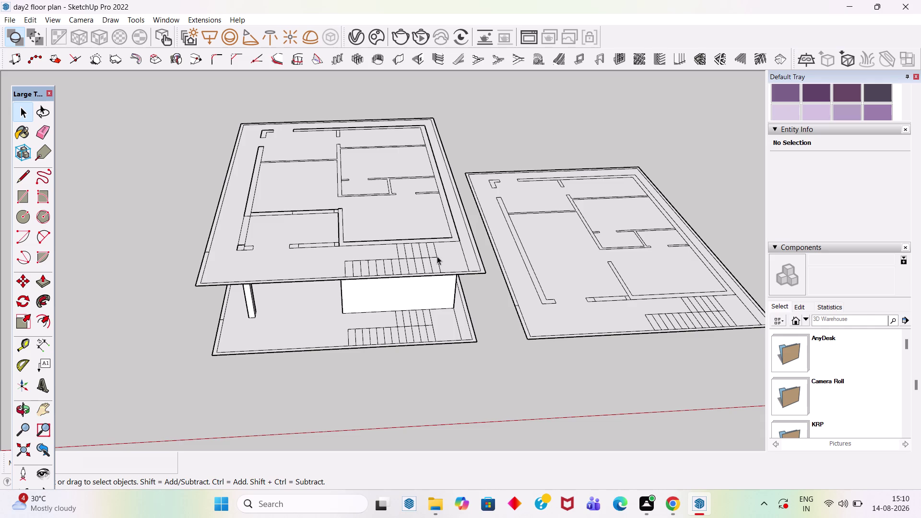
Select the upper slab's top face and bring its front left edge into view.
scroll(up, 3)
key(p)
scroll(up, 3)
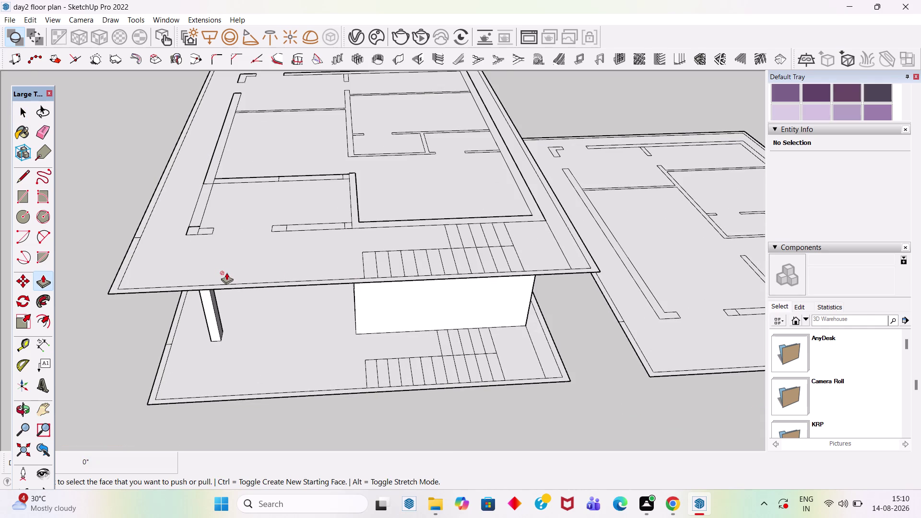
key(space)
double_click(228, 271)
click(240, 277)
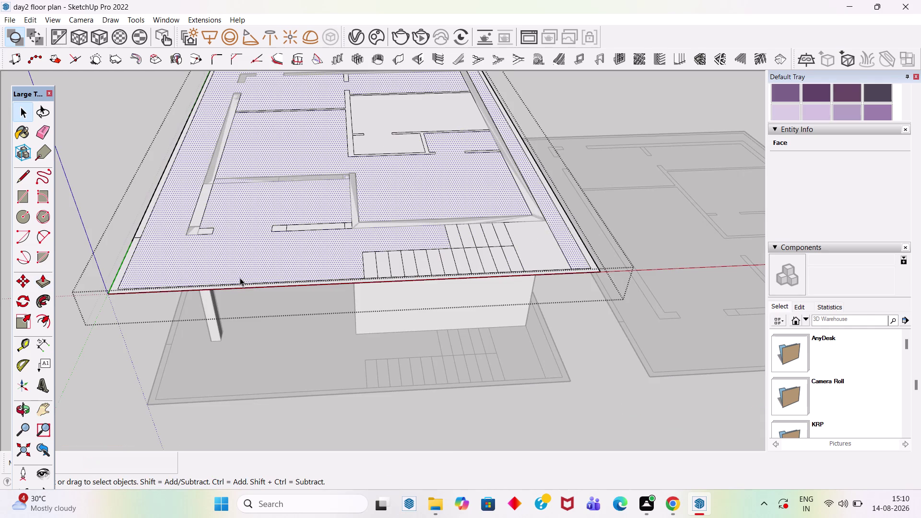
scroll(up, 3)
scroll(down, 3)
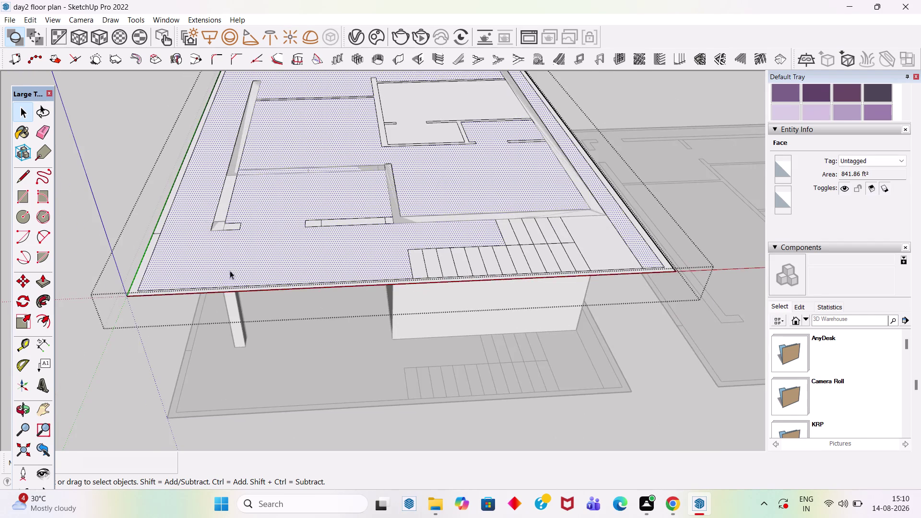
middle_drag(271, 205, 283, 298)
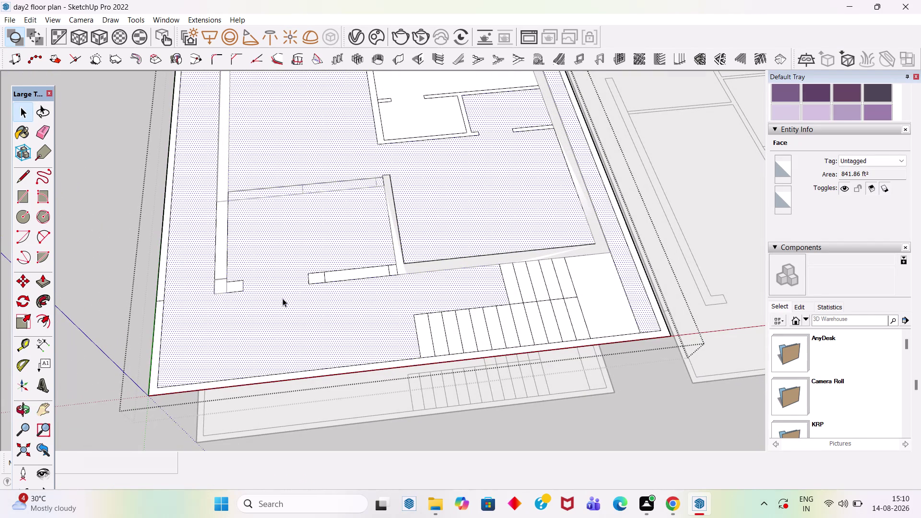
Erase the stray line and the inner border lines along the slab's left and right edges.
key(e)
click(290, 372)
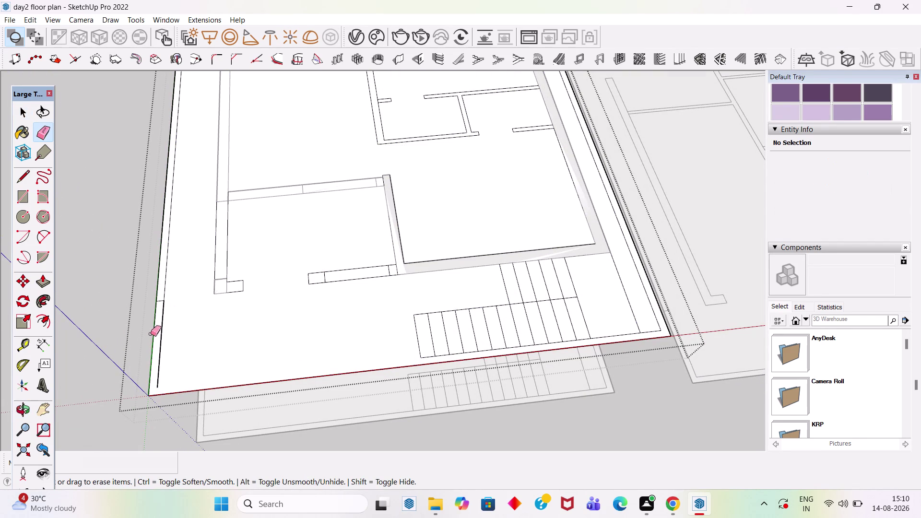
click(162, 327)
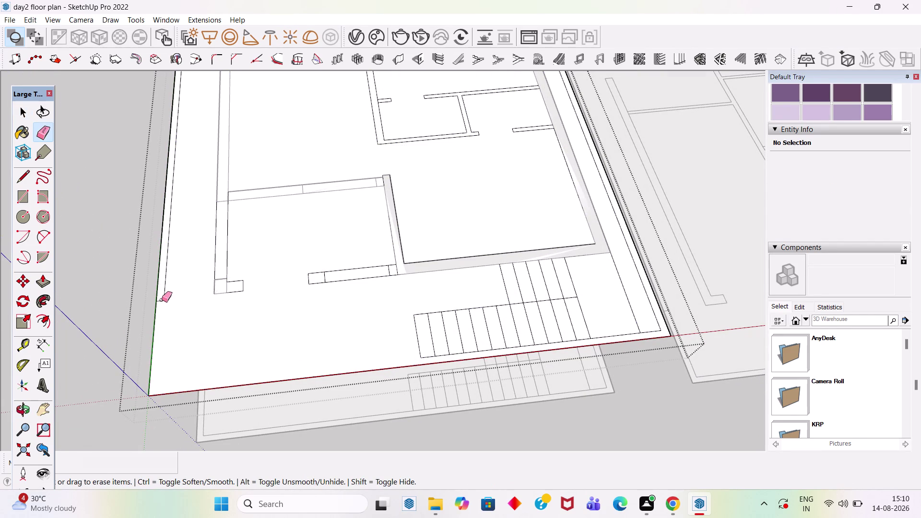
click(161, 300)
click(165, 292)
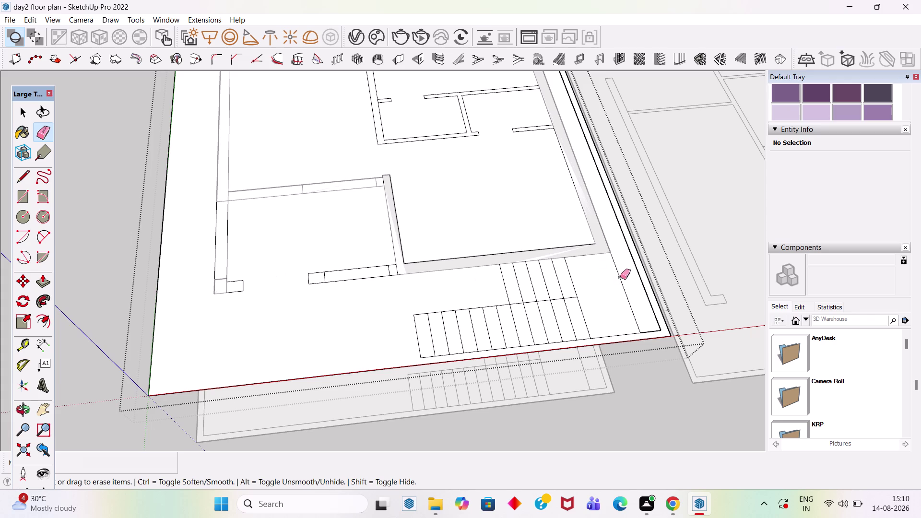
scroll(up, 3)
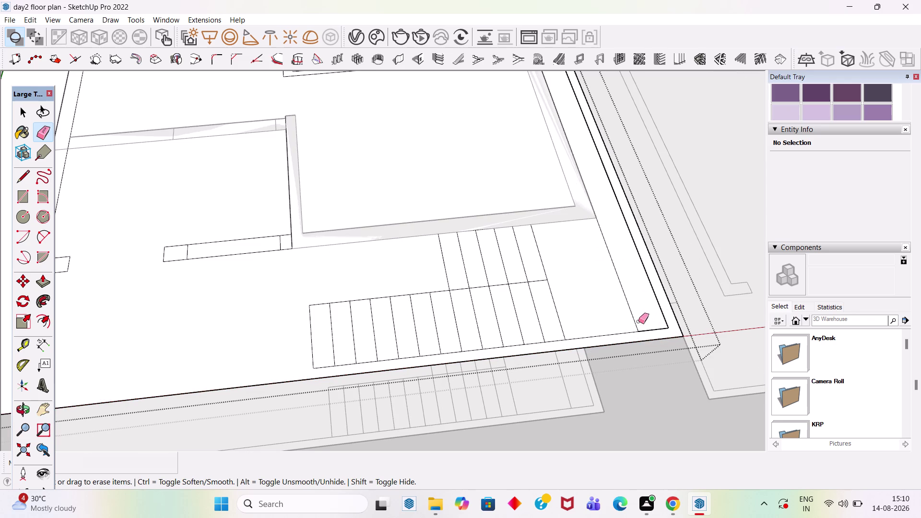
scroll(down, 3)
scroll(down, 3)
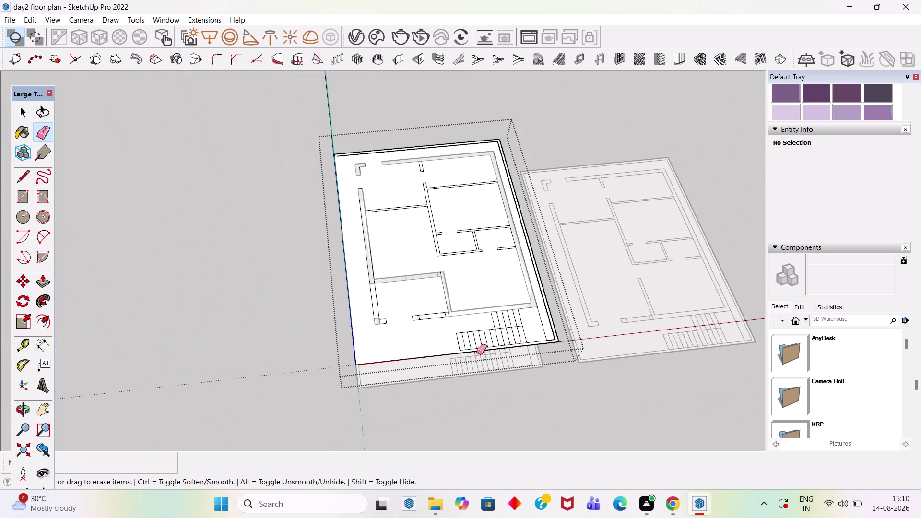
scroll(up, 3)
Erase the remaining inner edges at the front right corner and along the back edge.
click(548, 355)
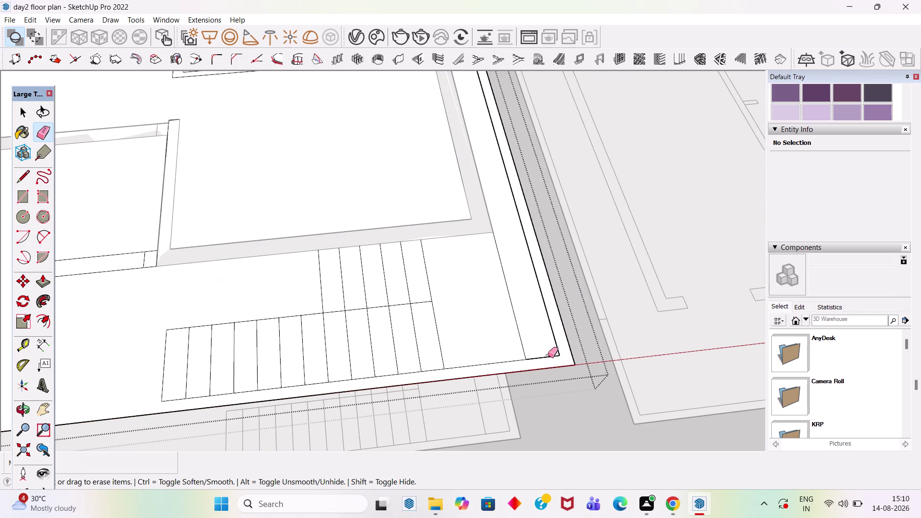
click(552, 357)
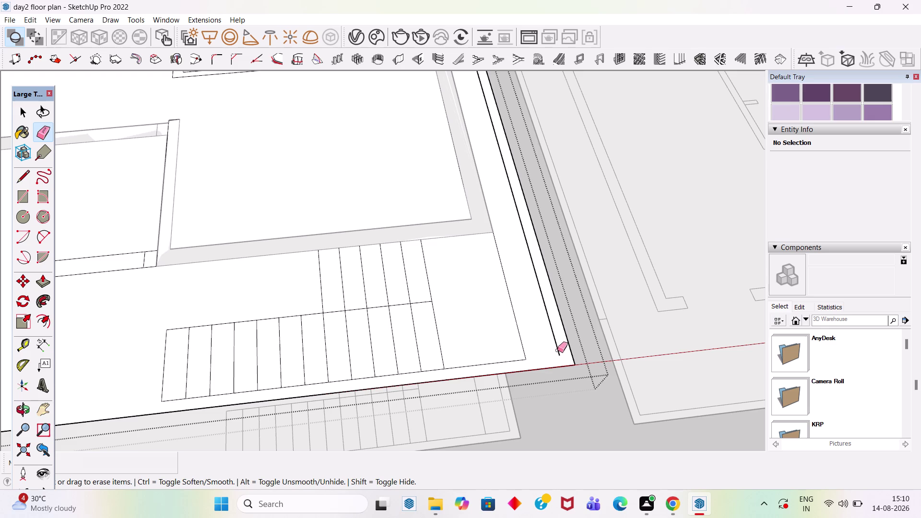
click(557, 350)
scroll(down, 3)
scroll(up, 3)
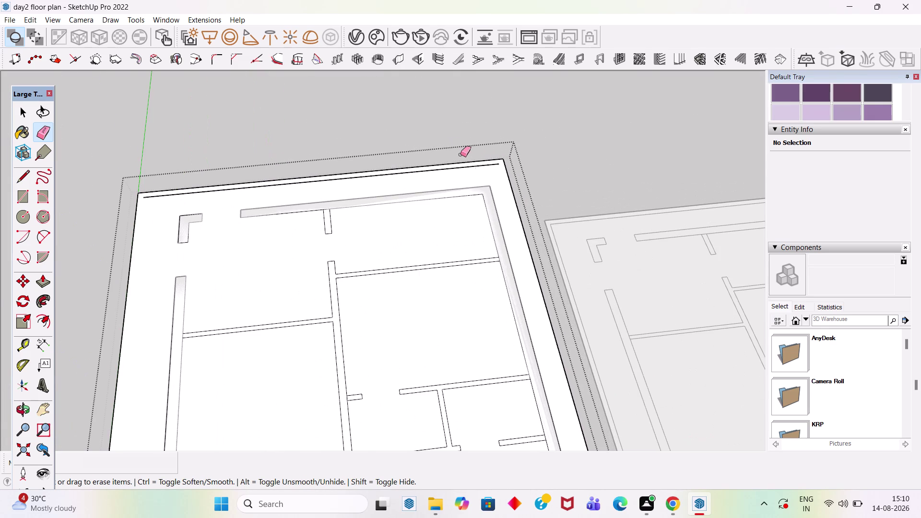
click(468, 165)
click(465, 167)
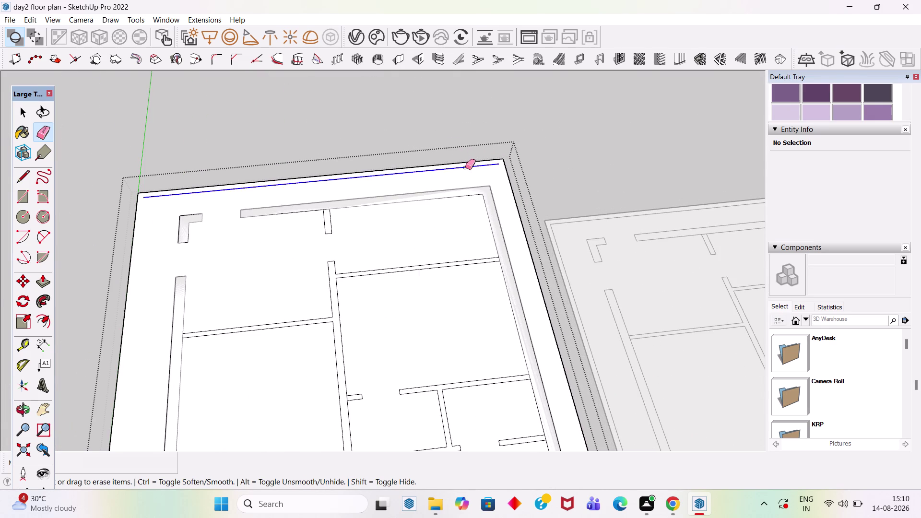
scroll(down, 3)
Select the slab's merged top face and orbit to see the whole upper slab.
key(space)
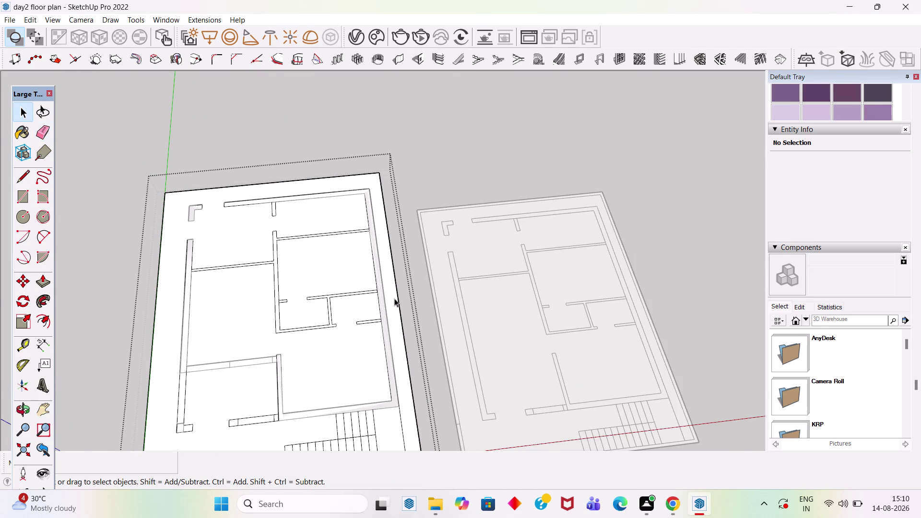
click(393, 303)
scroll(down, 3)
middle_drag(380, 312, 380, 273)
scroll(up, 3)
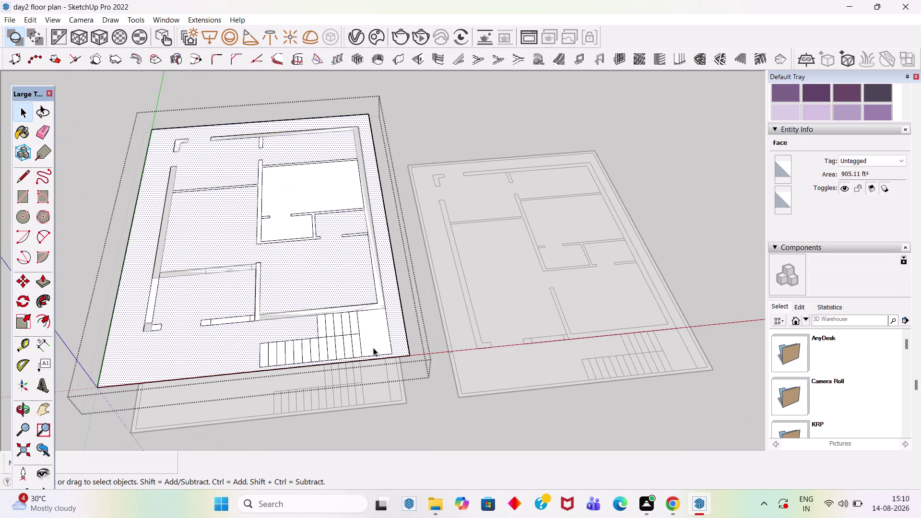
Test-raise the merged face with Push/Pull, then cancel it and clear the selection.
key(p)
click(399, 349)
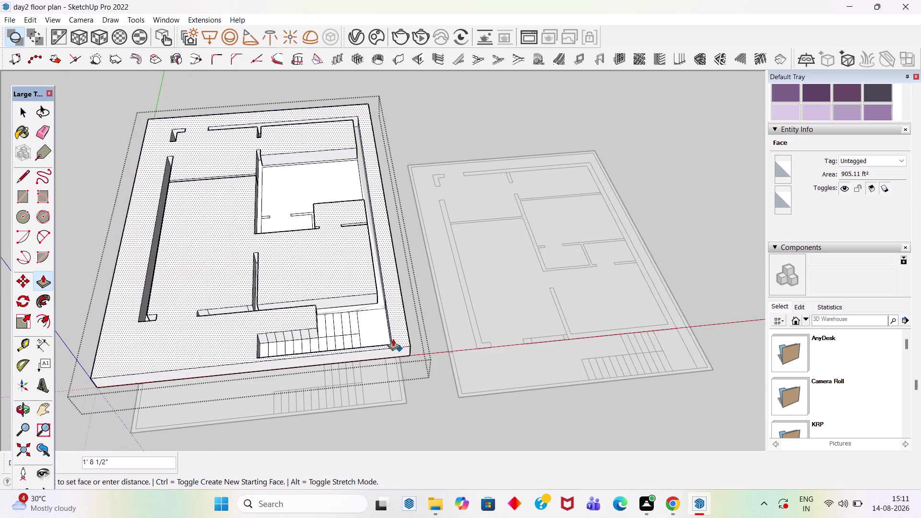
scroll(up, 3)
middle_drag(392, 335, 386, 256)
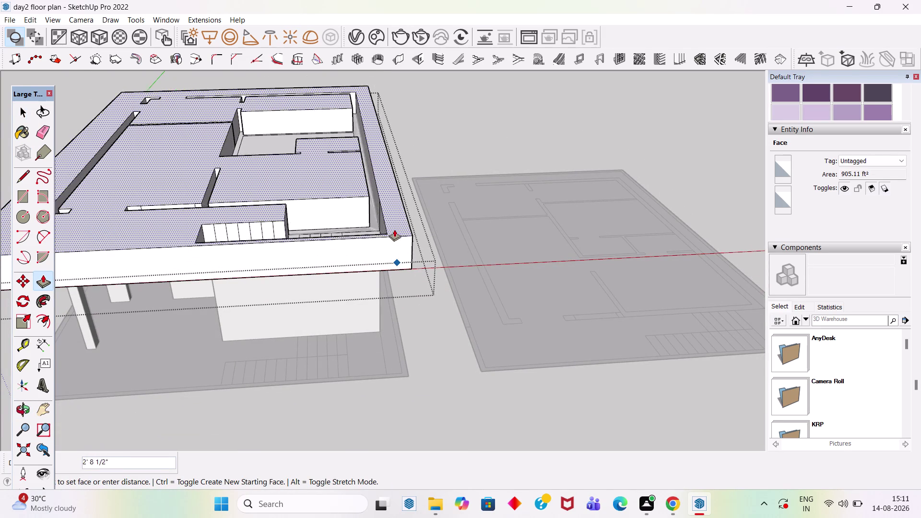
scroll(down, 3)
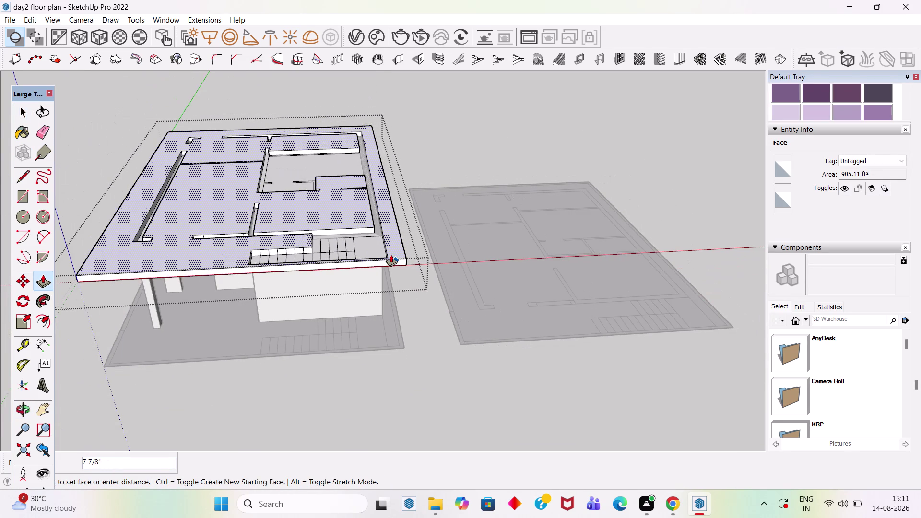
scroll(down, 3)
key(Escape)
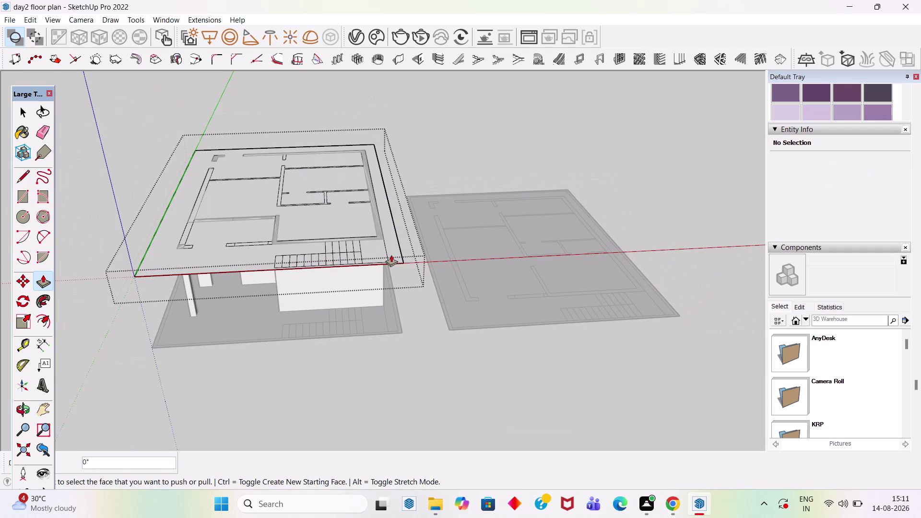
key(space)
scroll(down, 3)
click(445, 181)
scroll(up, 3)
scroll(up, 3)
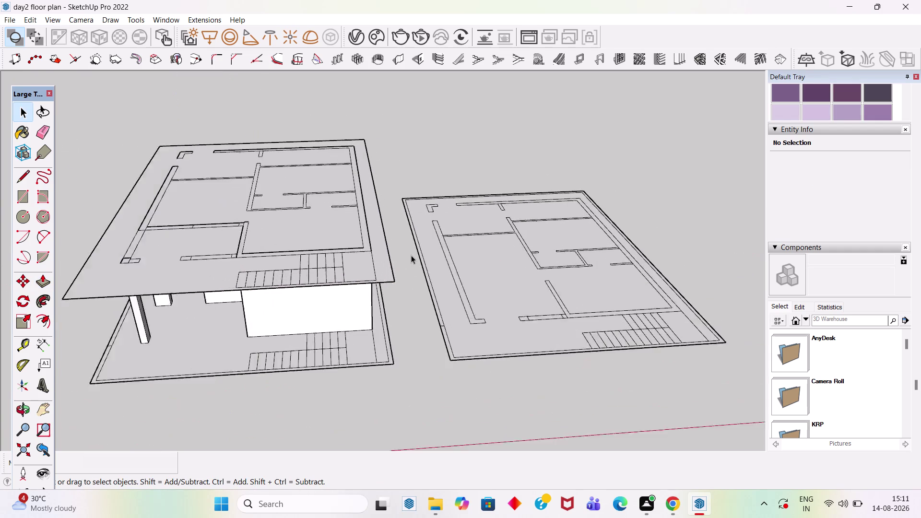
Move the upper floor-plan group off the ground-floor walls to hover over the side plan copy.
scroll(up, 3)
scroll(up, 3)
scroll(down, 3)
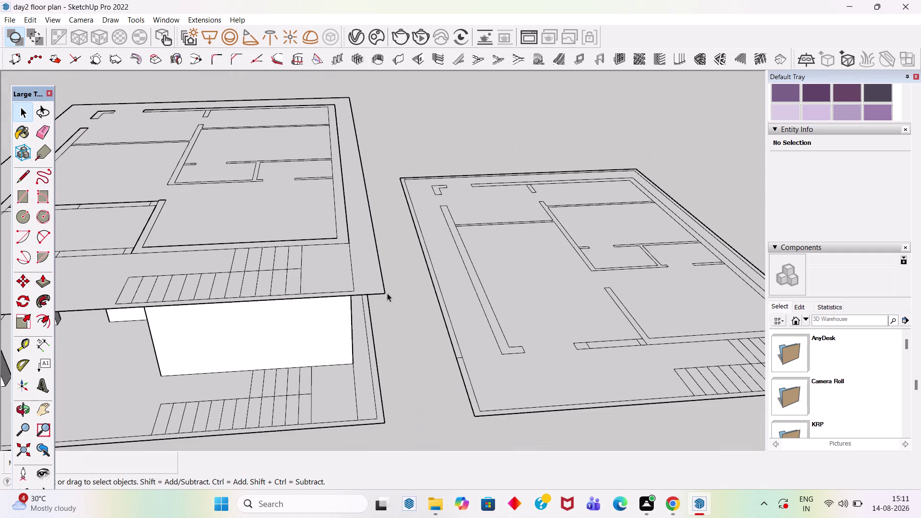
scroll(down, 3)
click(368, 284)
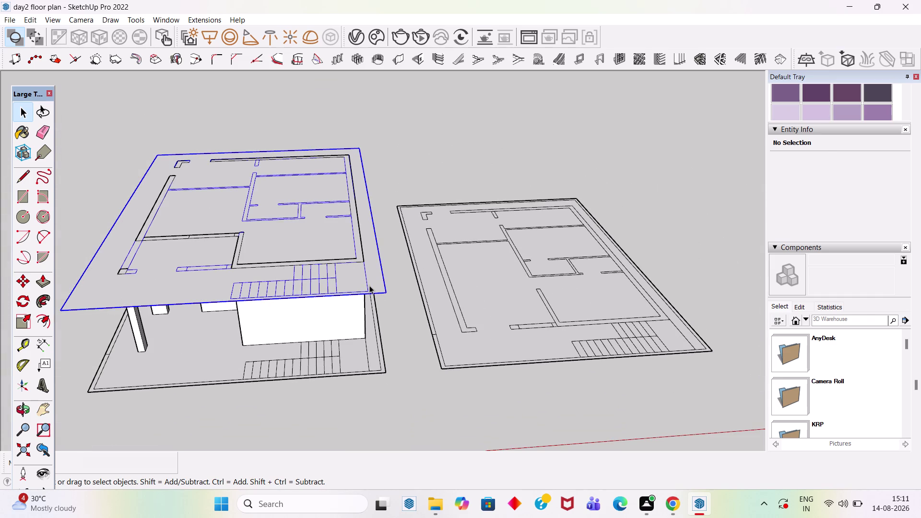
scroll(down, 3)
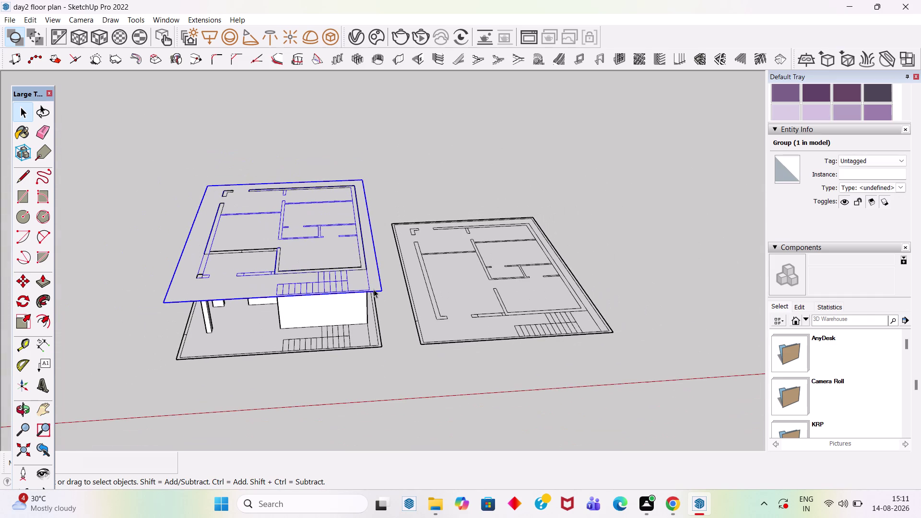
key(m)
click(381, 290)
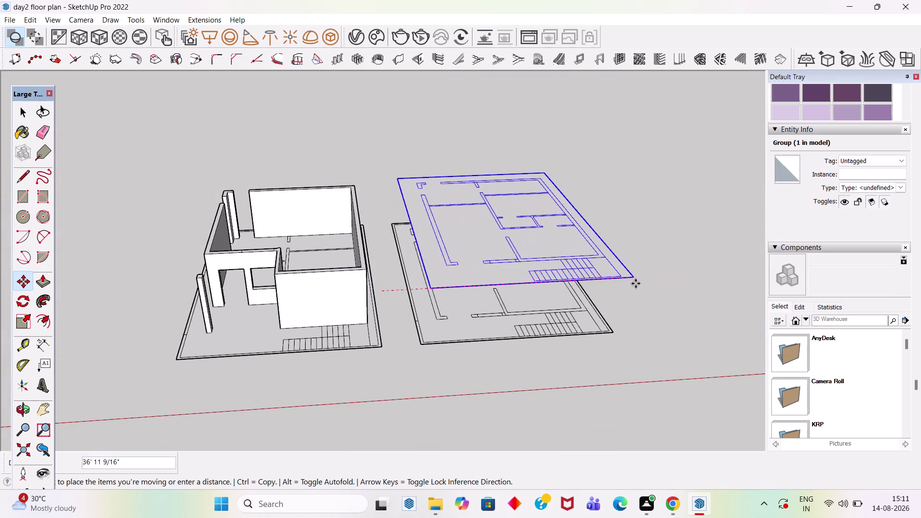
click(646, 282)
key(space)
Draw a rectangle spanning the ground-floor base corners, redoing a misplaced first attempt.
key(r)
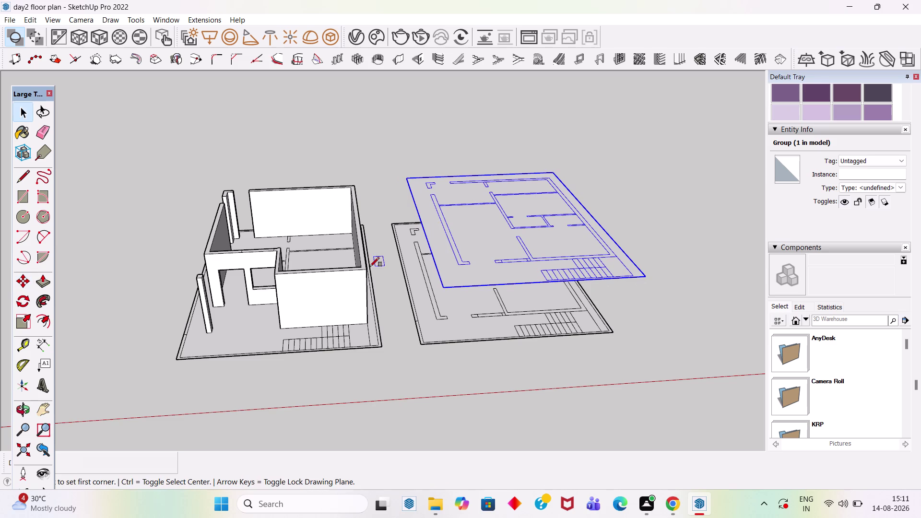
scroll(up, 3)
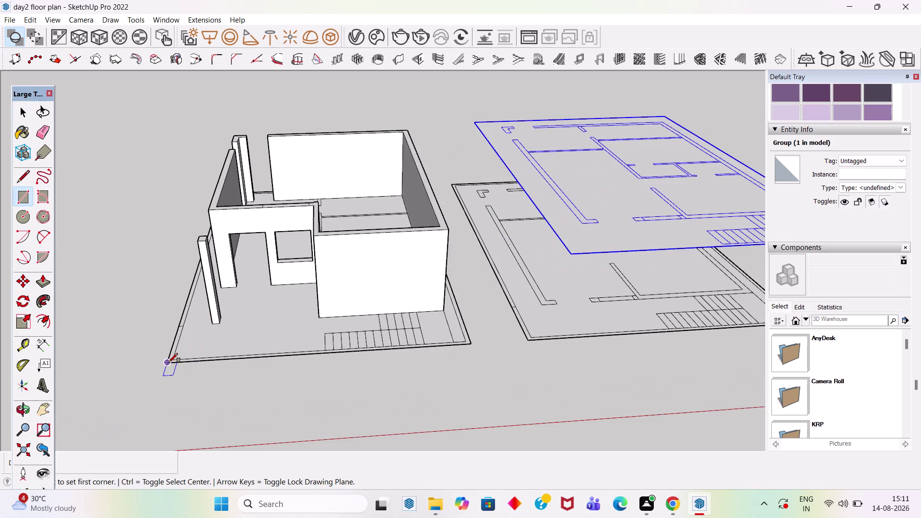
click(169, 363)
middle_drag(430, 159, 280, 237)
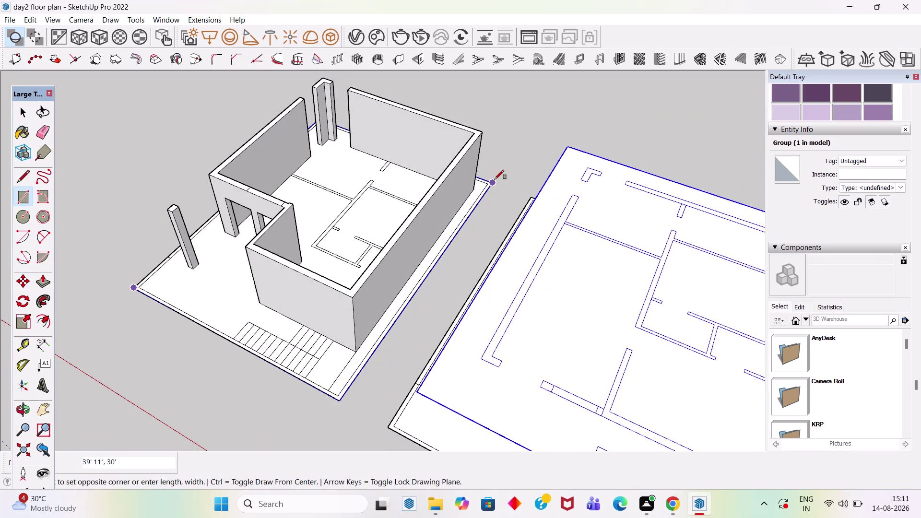
click(495, 180)
scroll(up, 3)
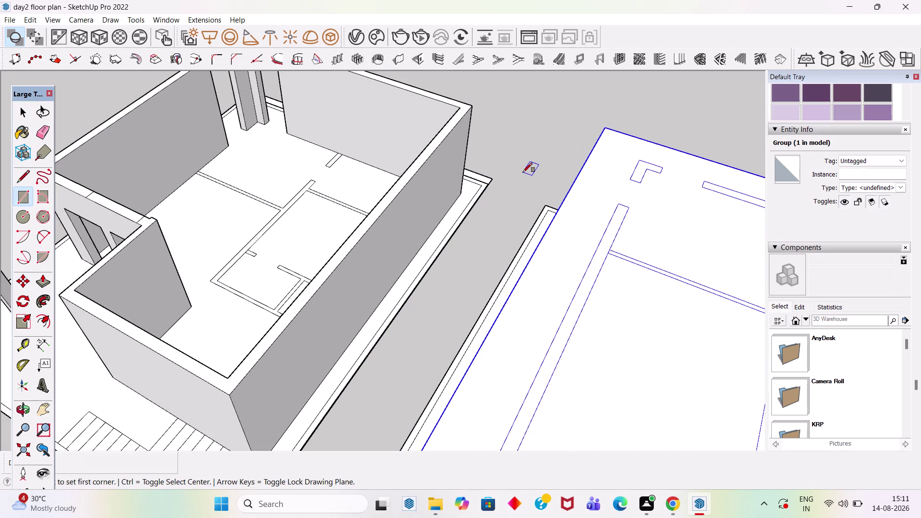
key(ctrl+z)
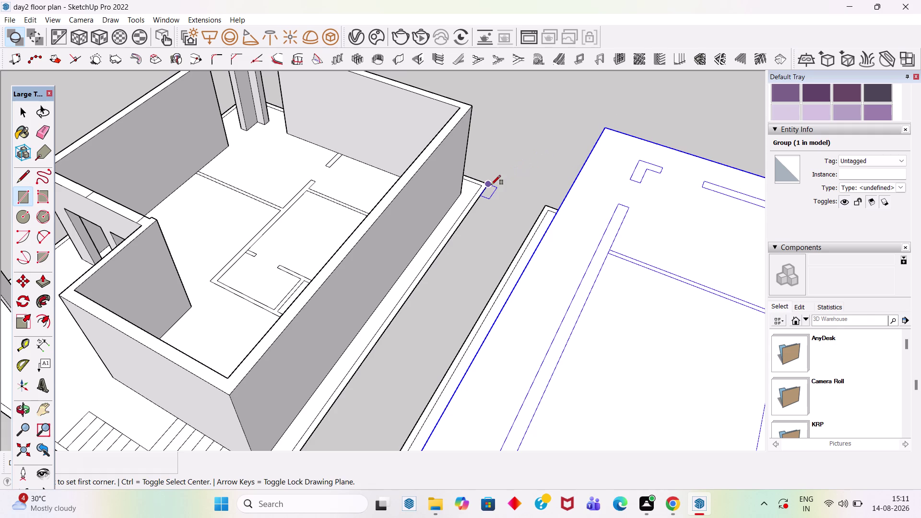
click(491, 184)
scroll(down, 3)
scroll(up, 3)
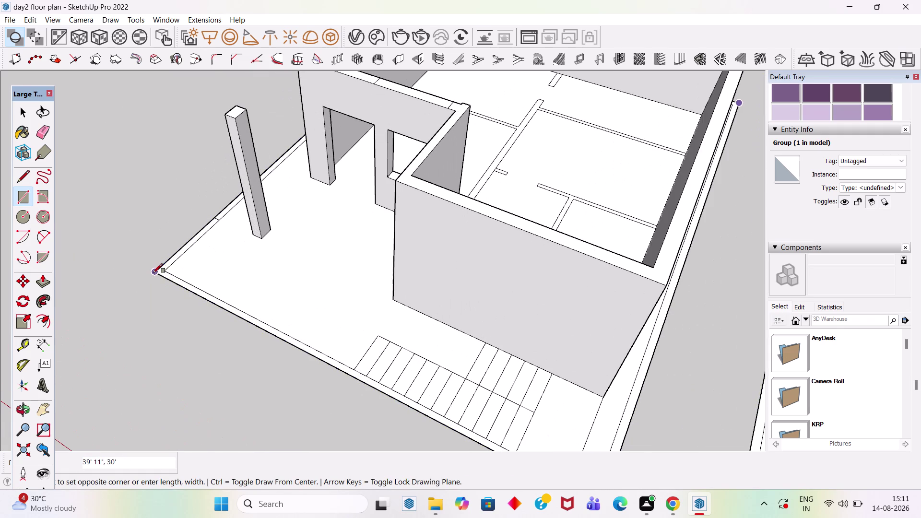
click(155, 271)
key(space)
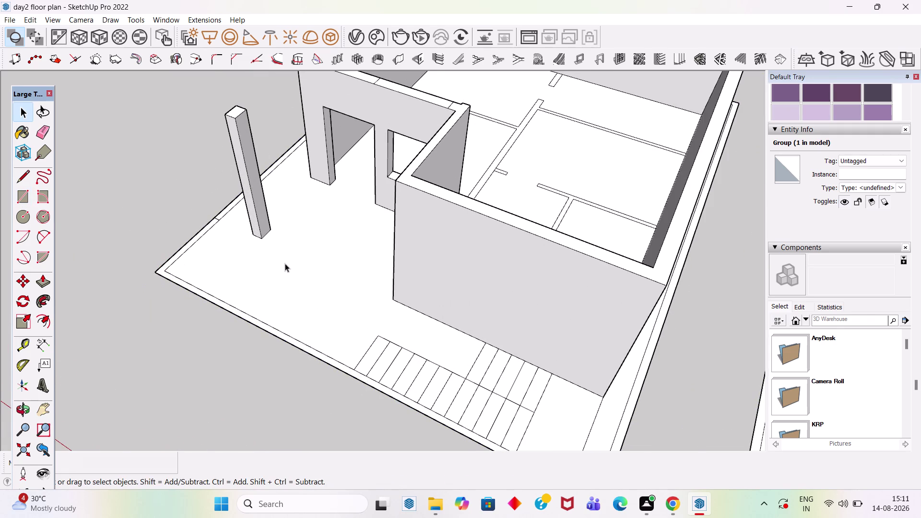
Push/Pull the new rectangle up 6" to form the base slab.
scroll(down, 3)
key(p)
click(296, 297)
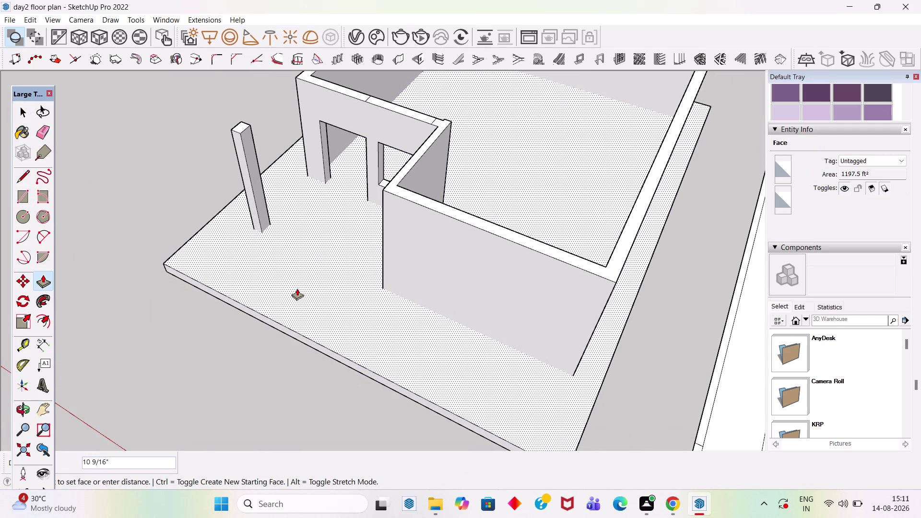
text(6")
key(Return)
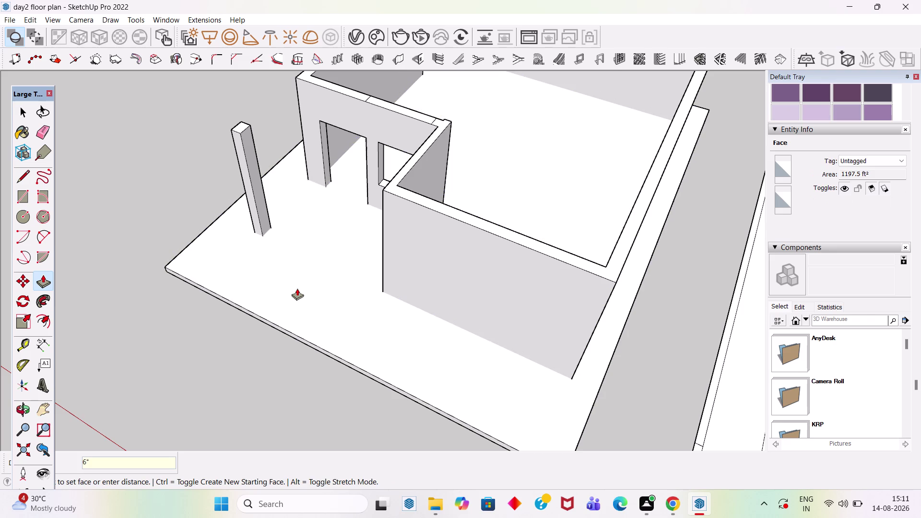
key(space)
drag(297, 288, 300, 281)
Select all of the new slab geometry and make it a group.
triple_click(304, 274)
right_click(304, 274)
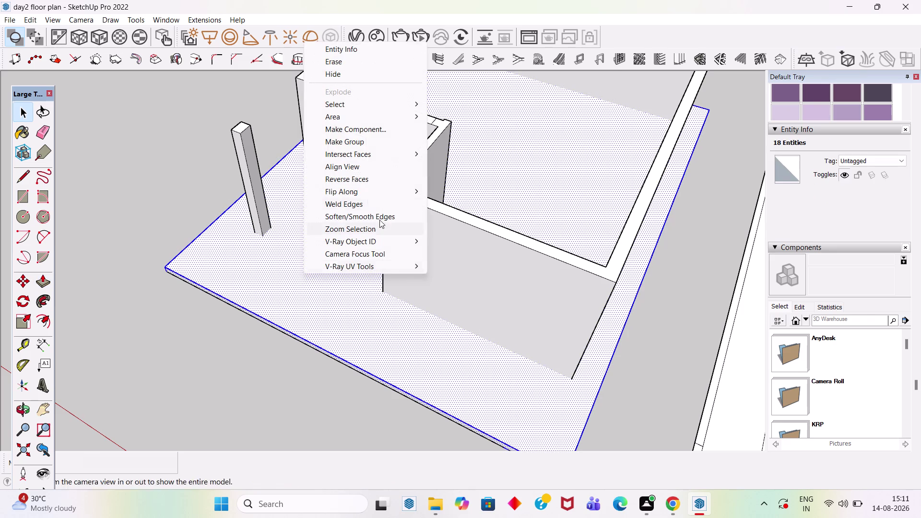
click(384, 147)
scroll(down, 3)
middle_drag(490, 302, 549, 188)
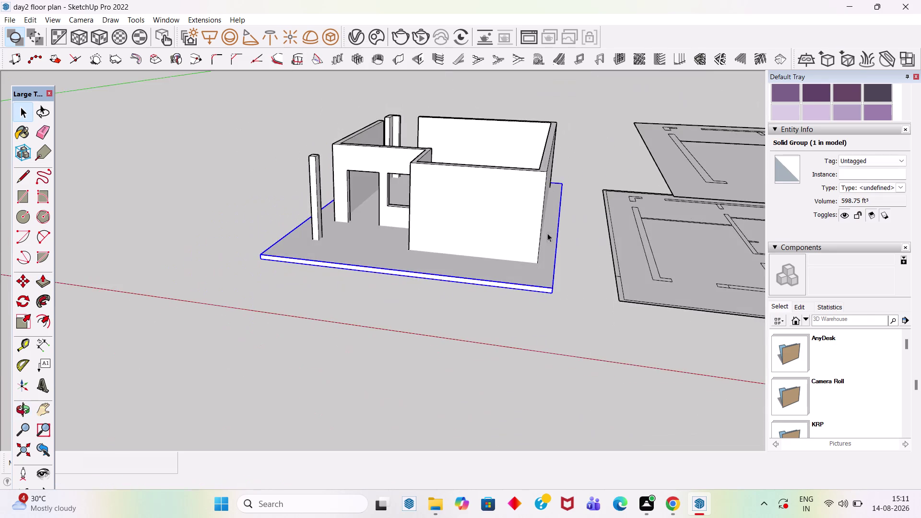
scroll(up, 3)
Copy the slab group 10' up the blue axis, retrying after a wrongly placed first copy.
key(m)
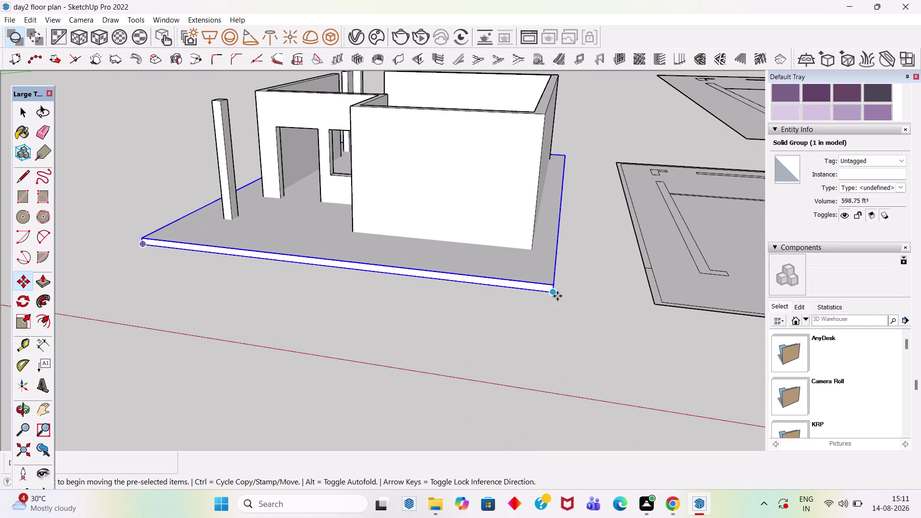
click(557, 296)
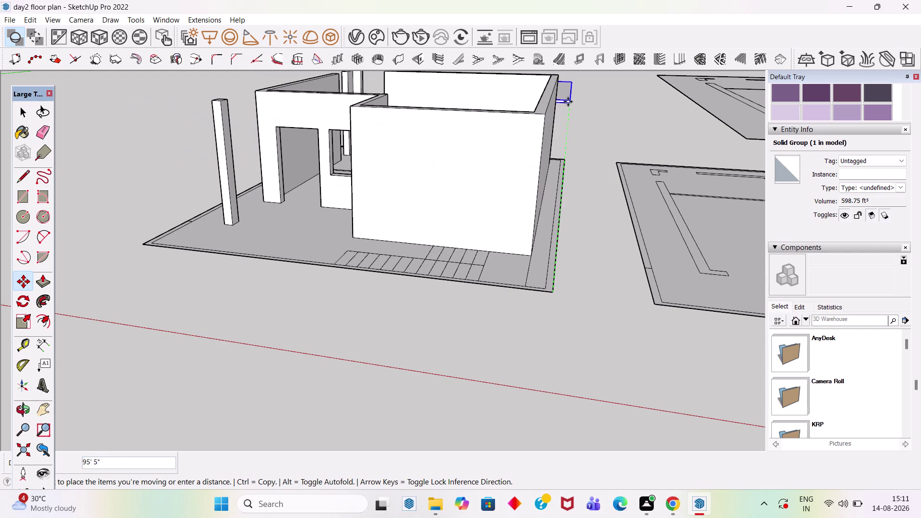
key(Up)
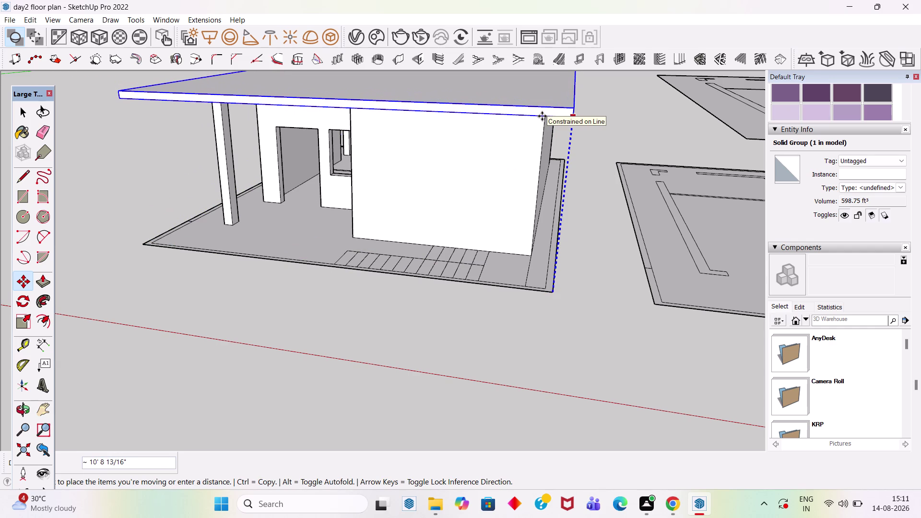
text(10)
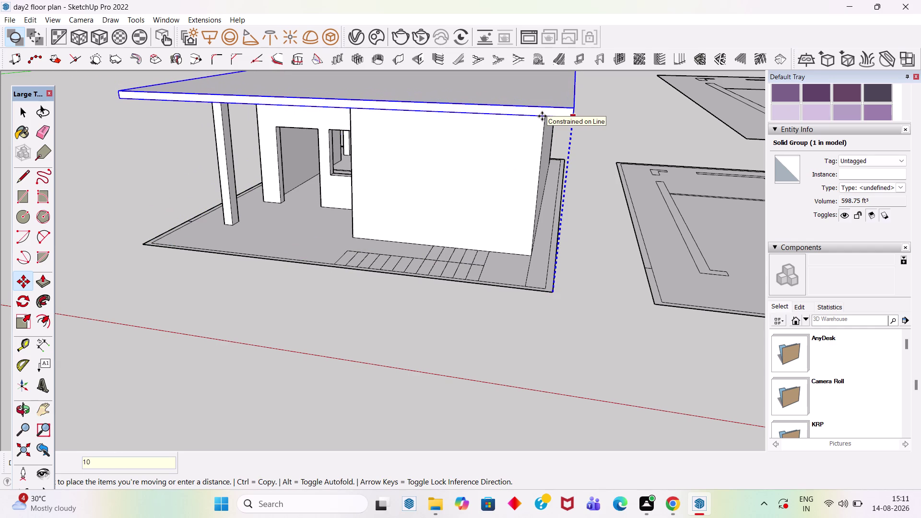
key(Return)
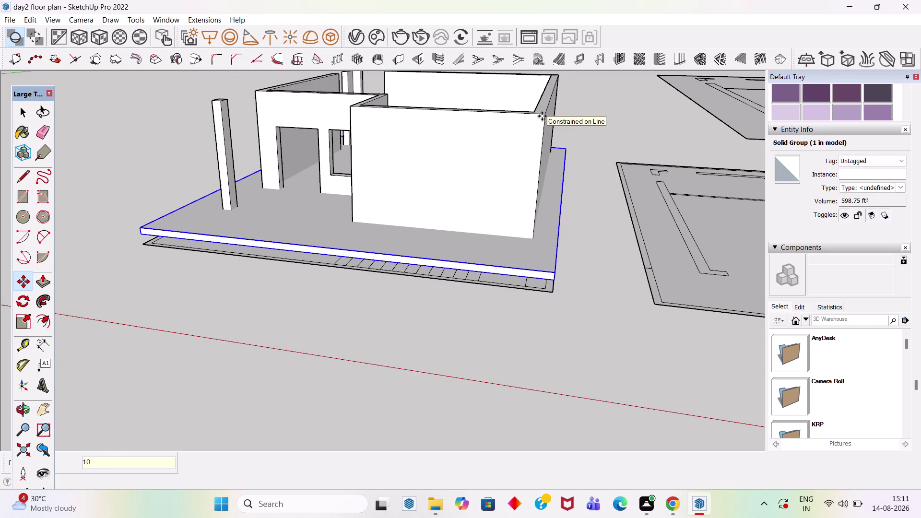
key(ctrl+z)
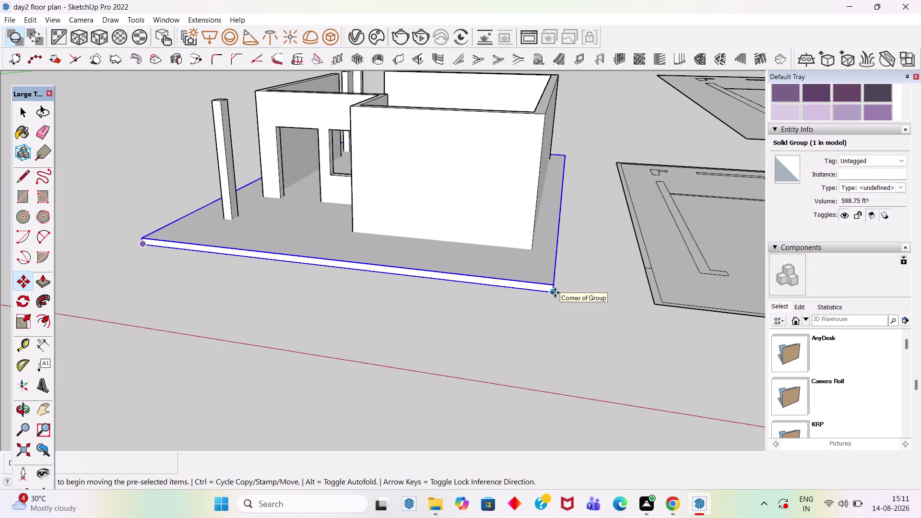
click(555, 293)
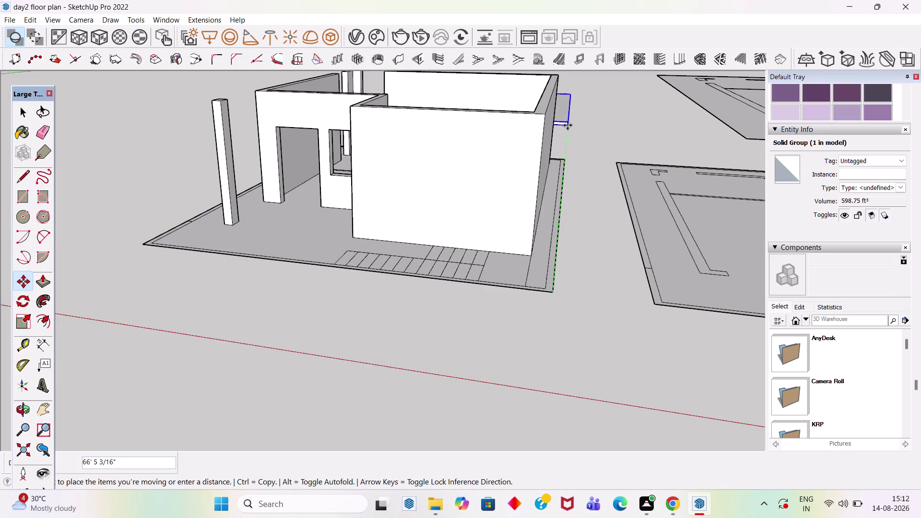
key(Up)
text(10)
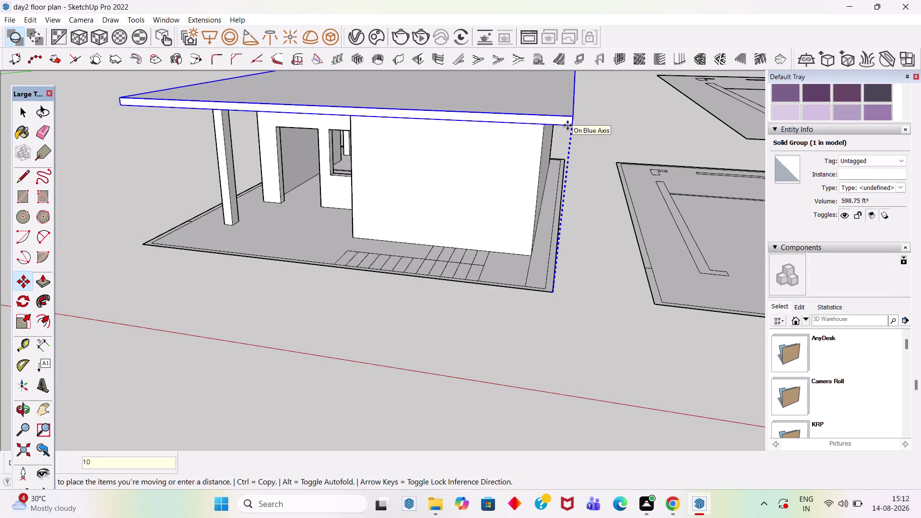
text(')
key(Return)
key(space)
Clear the selection and orbit to view the house and floor plans from above.
scroll(down, 3)
click(382, 320)
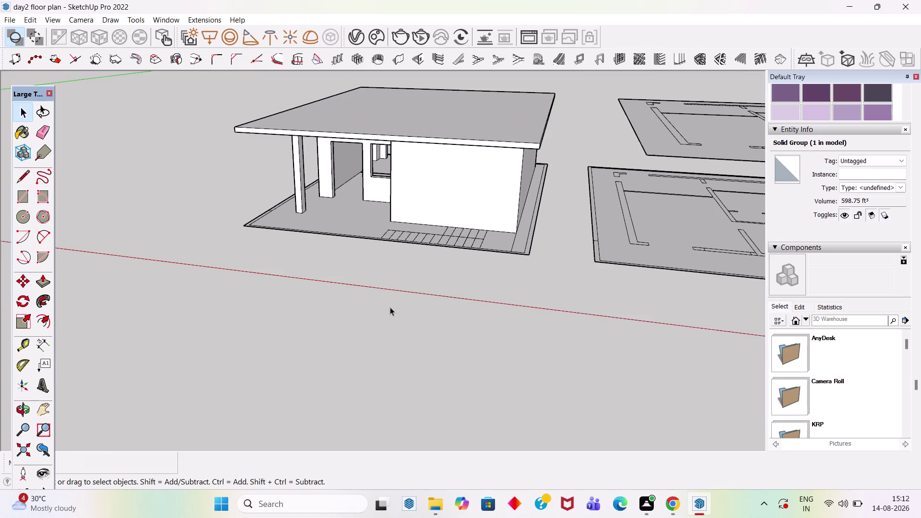
scroll(down, 3)
middle_drag(404, 167, 440, 60)
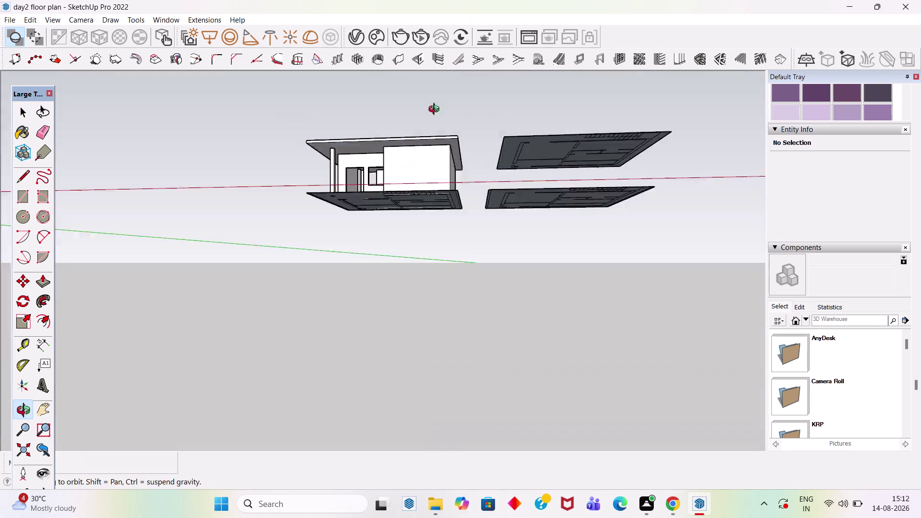
middle_drag(441, 60, 421, 239)
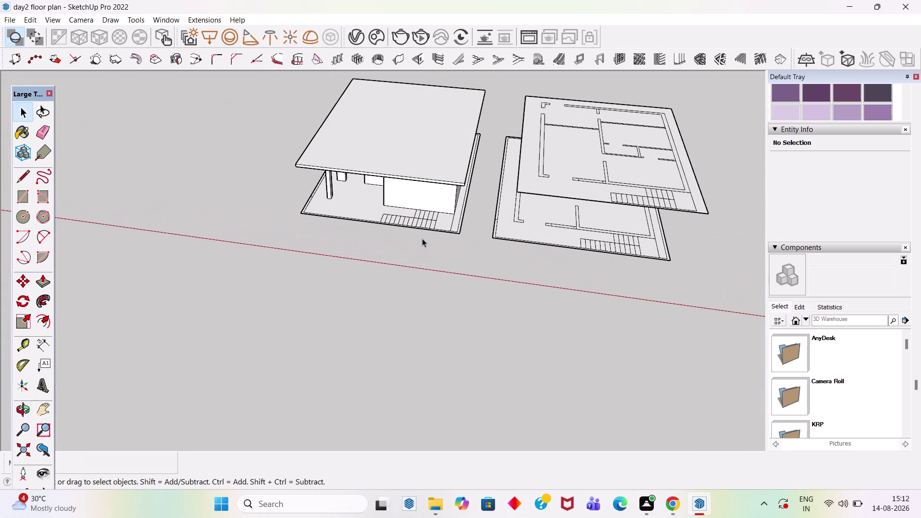
Move the upper floor plan by its corner onto the raised slab's matching corner.
click(573, 180)
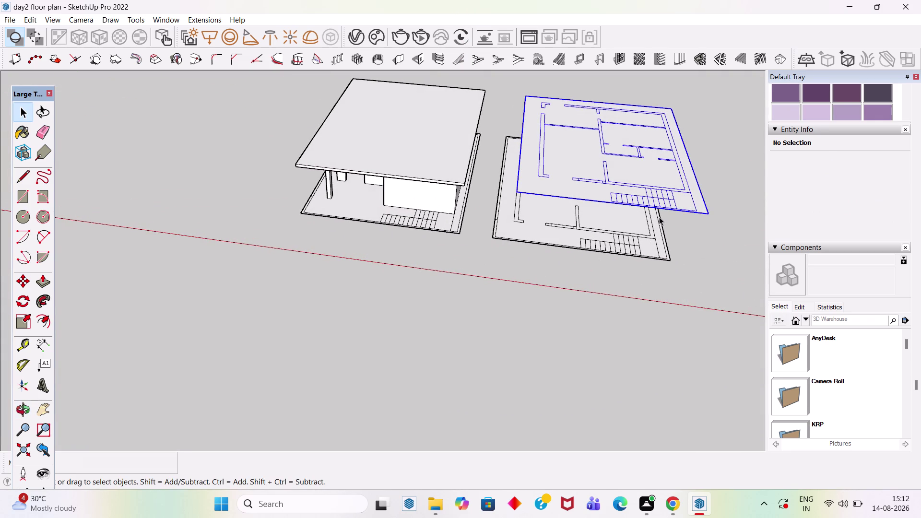
key(m)
scroll(up, 3)
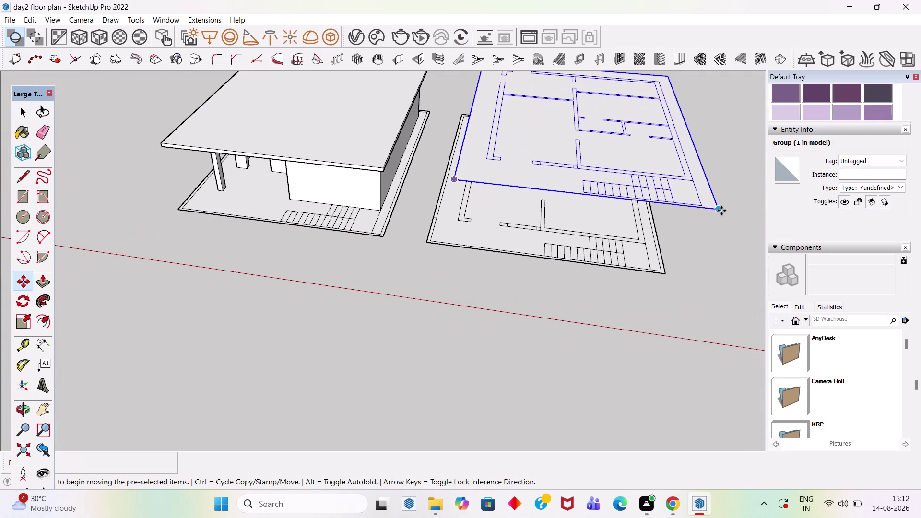
click(722, 210)
click(384, 165)
scroll(up, 3)
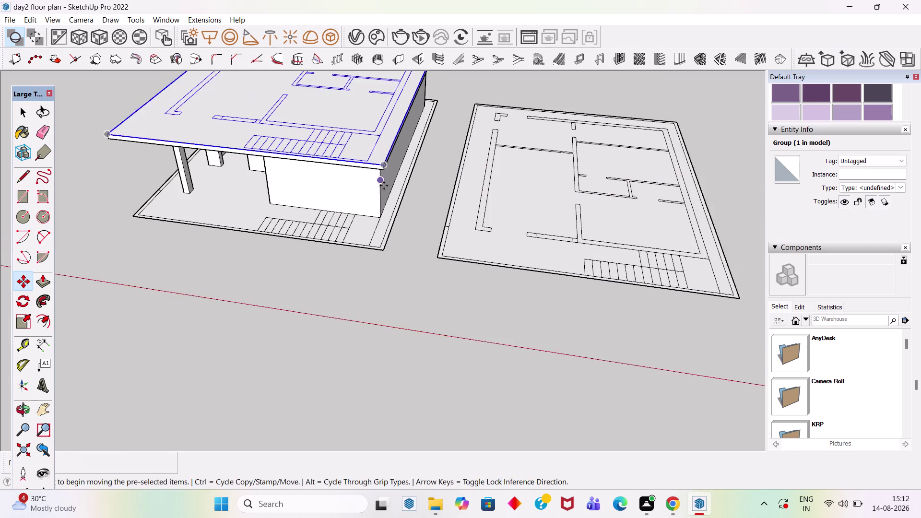
scroll(down, 3)
drag(391, 246, 374, 193)
scroll(up, 3)
scroll(down, 3)
scroll(up, 3)
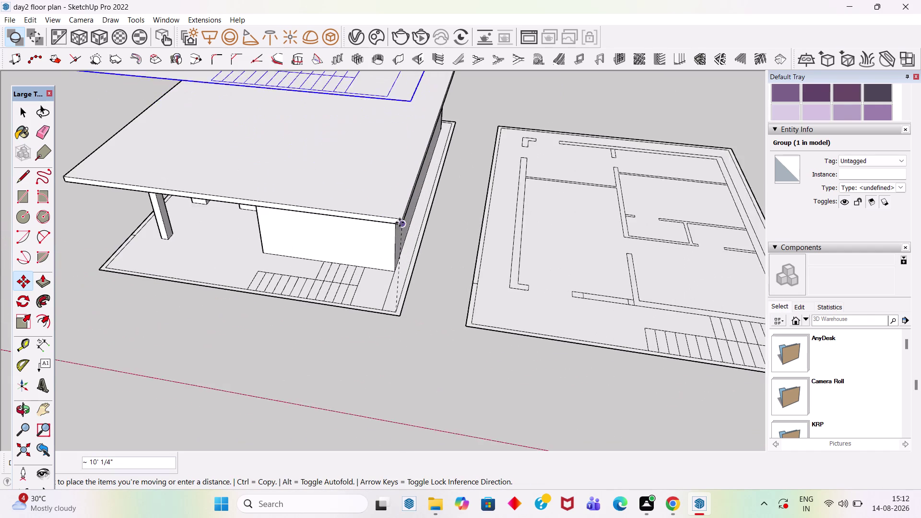
key(Escape)
key(space)
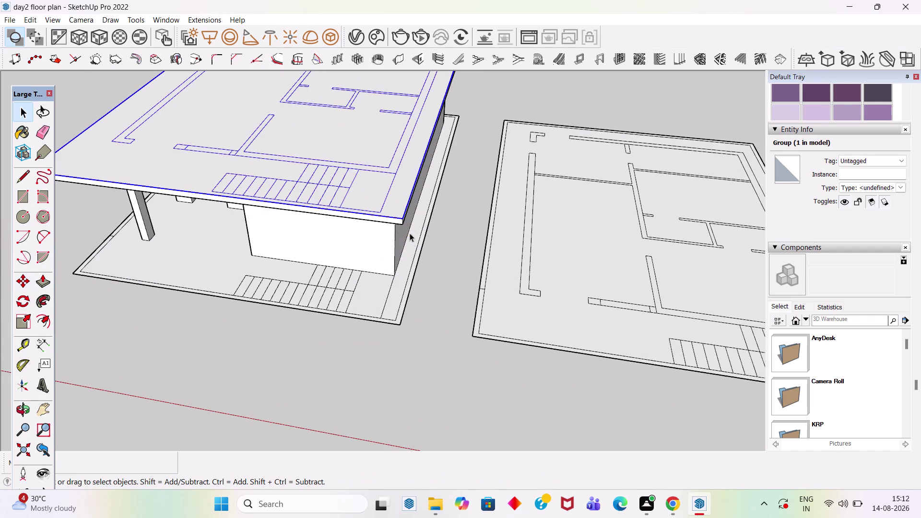
Enter the floor plan group and delete the upper floor's face.
double_click(400, 196)
scroll(down, 3)
scroll(up, 3)
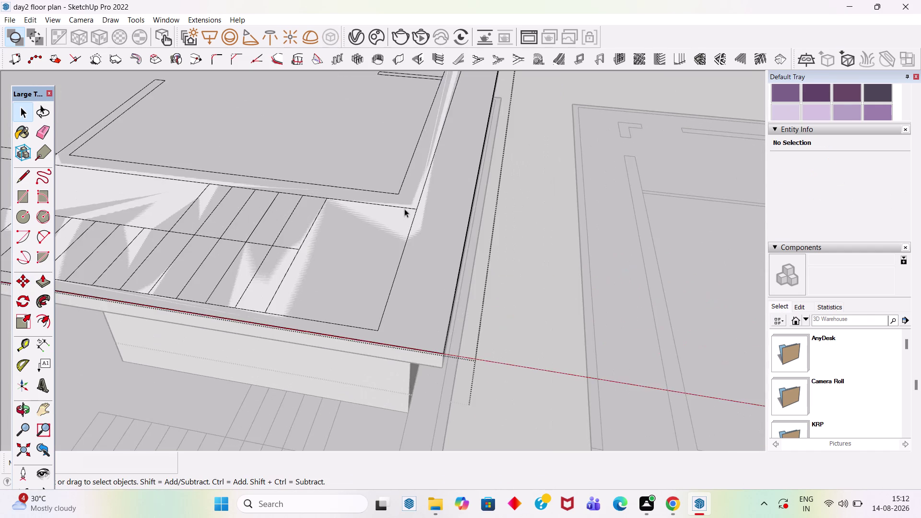
scroll(down, 3)
scroll(down, 3)
scroll(down, 3)
middle_drag(487, 248, 523, 275)
scroll(up, 3)
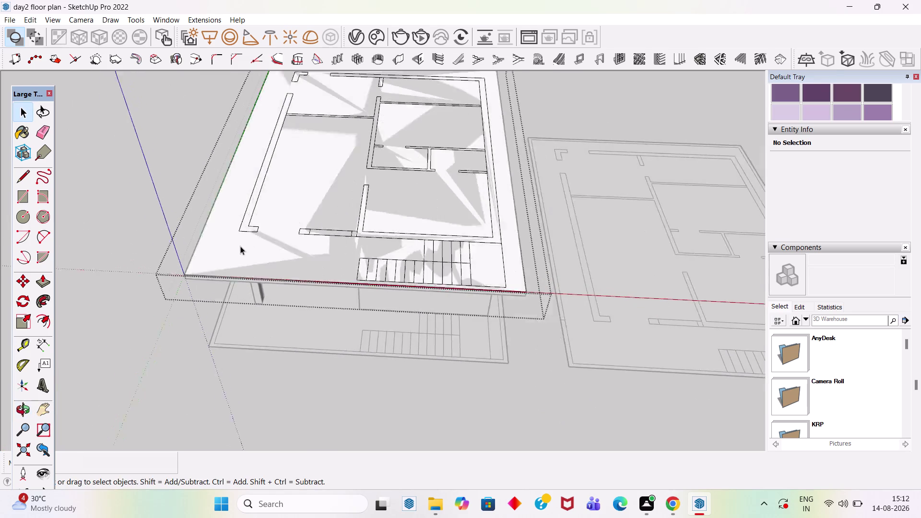
scroll(up, 3)
click(273, 256)
key(Delete)
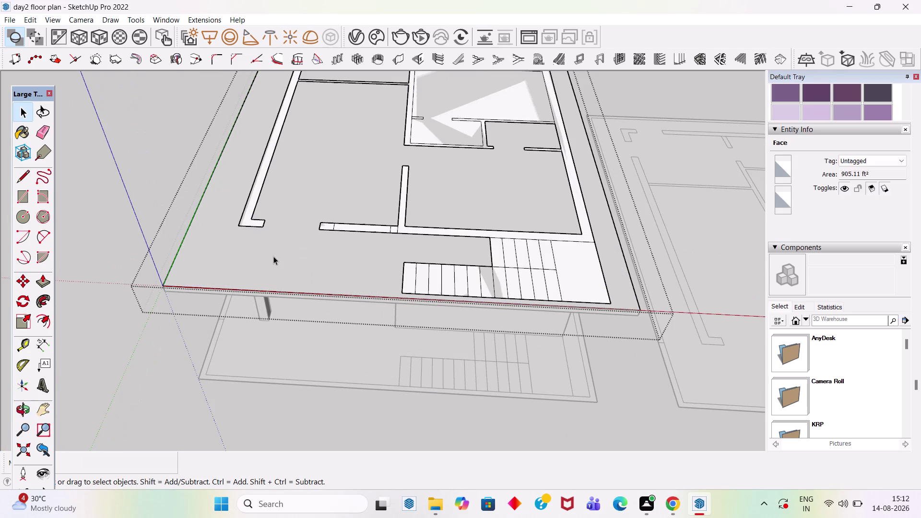
Pull the L-shaped wall outline up to a 10' height.
scroll(down, 3)
middle_drag(344, 307, 349, 261)
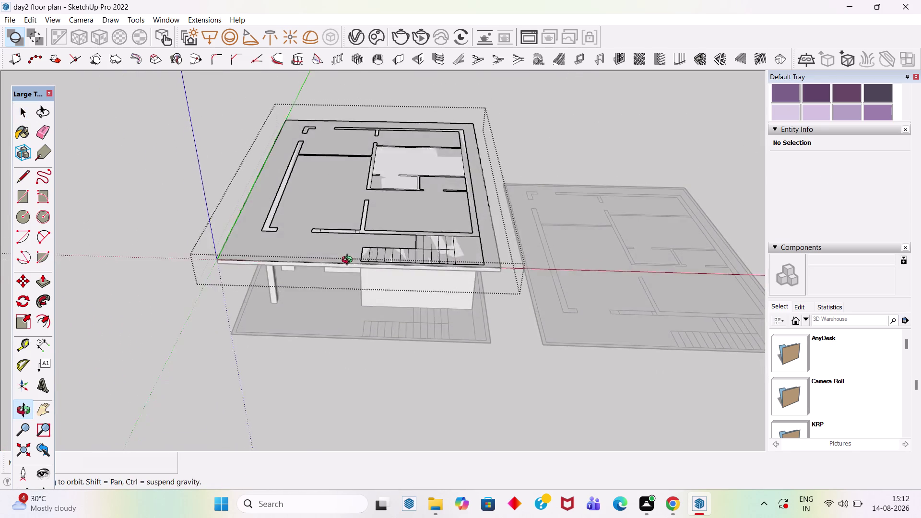
middle_drag(349, 261, 382, 261)
scroll(up, 3)
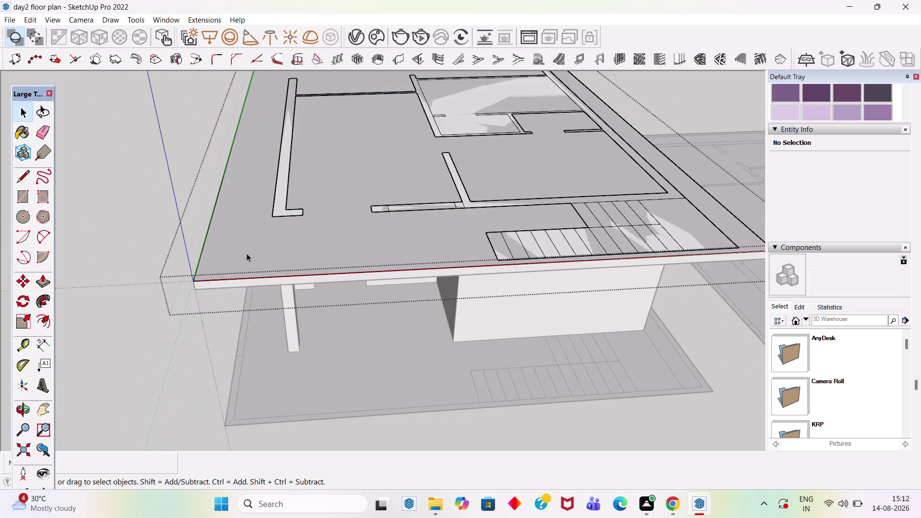
click(246, 252)
middle_drag(370, 226, 333, 320)
click(302, 175)
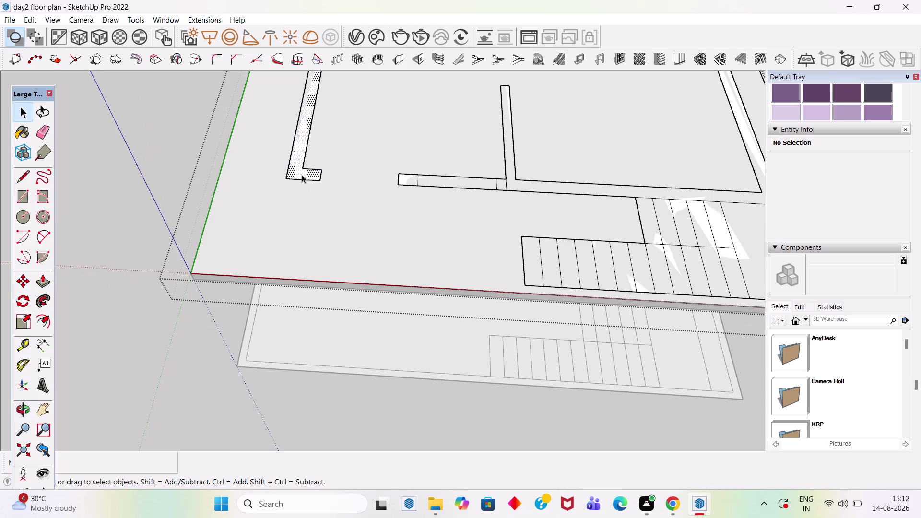
key(p)
click(301, 174)
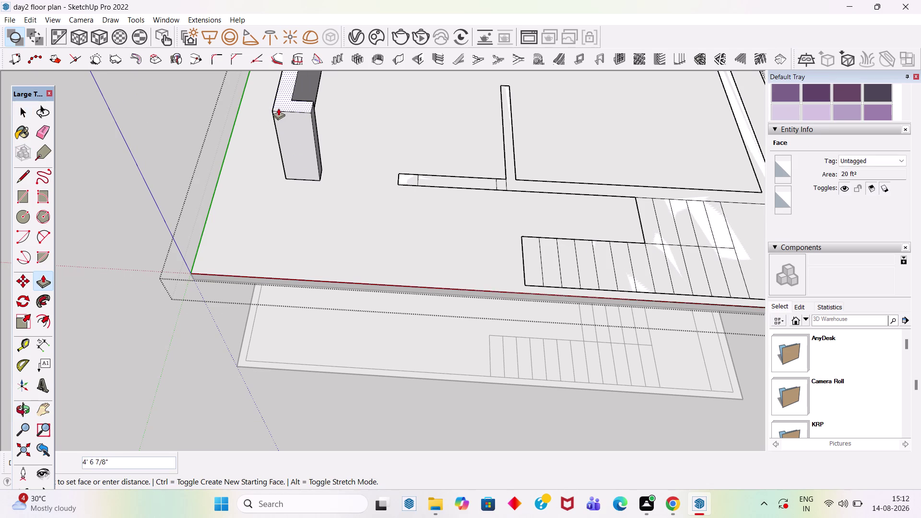
text(10)
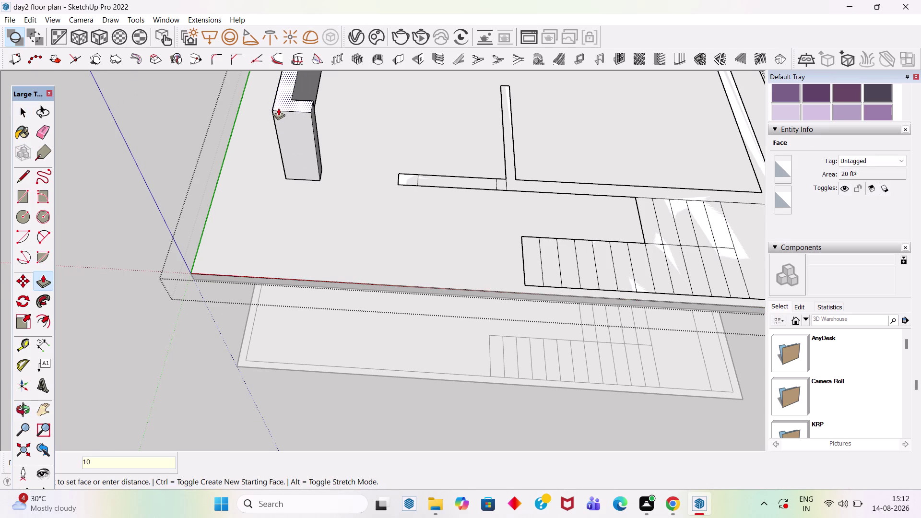
key(apostrophe)
key(Return)
Raise the stair-side wall and the short wall stub to the same 10' height.
scroll(down, 3)
scroll(down, 3)
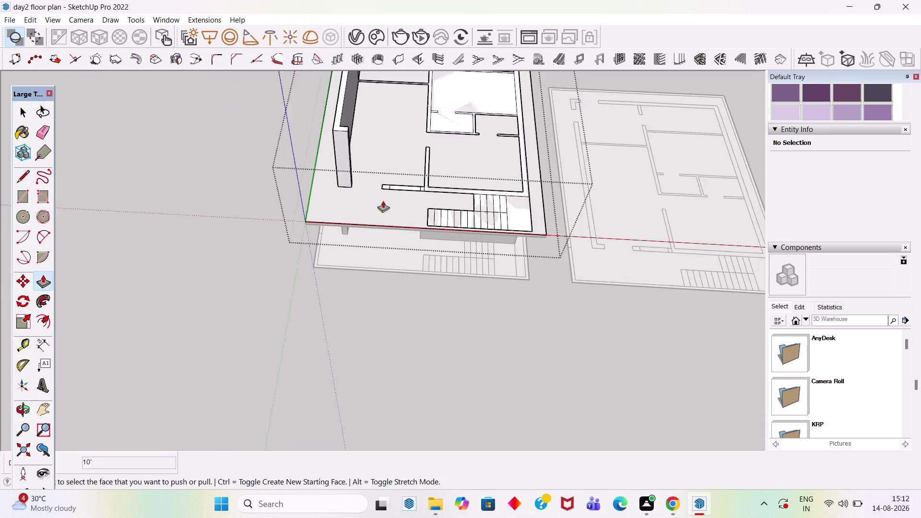
scroll(down, 3)
scroll(up, 3)
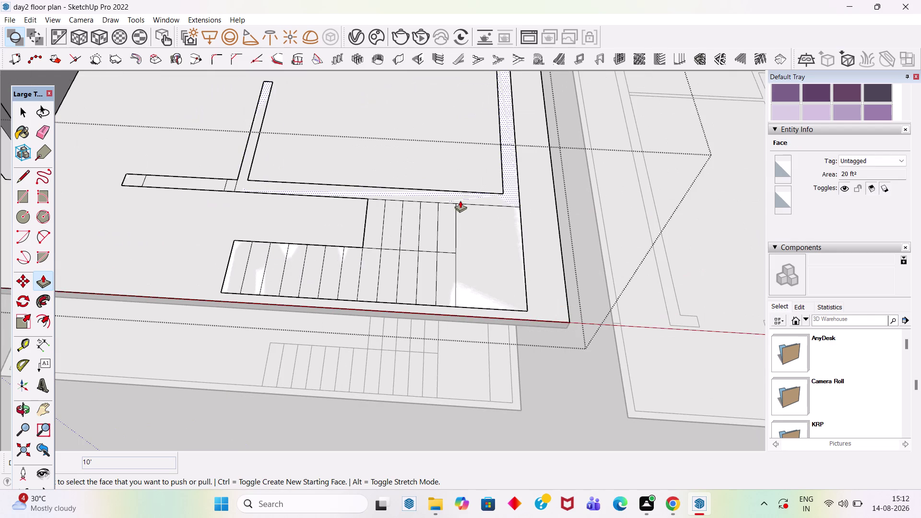
scroll(down, 3)
middle_drag(451, 238, 436, 109)
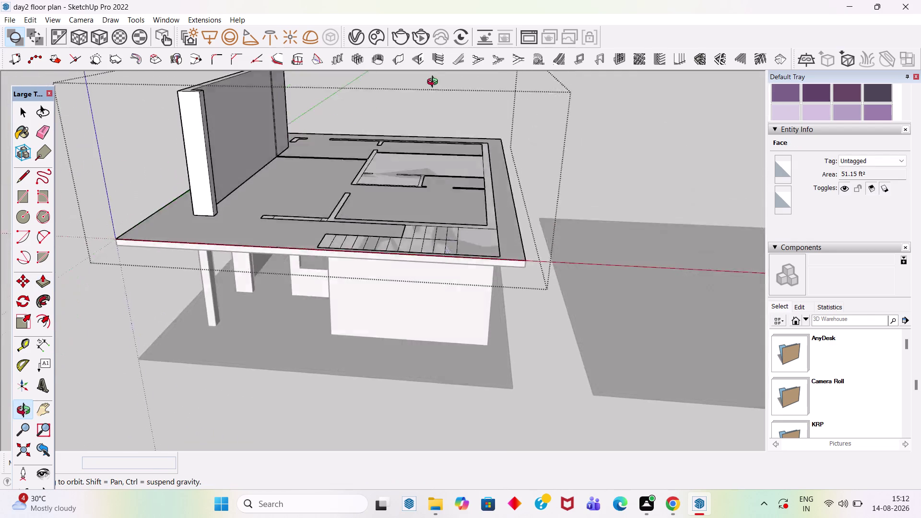
middle_drag(436, 108, 429, 145)
scroll(up, 3)
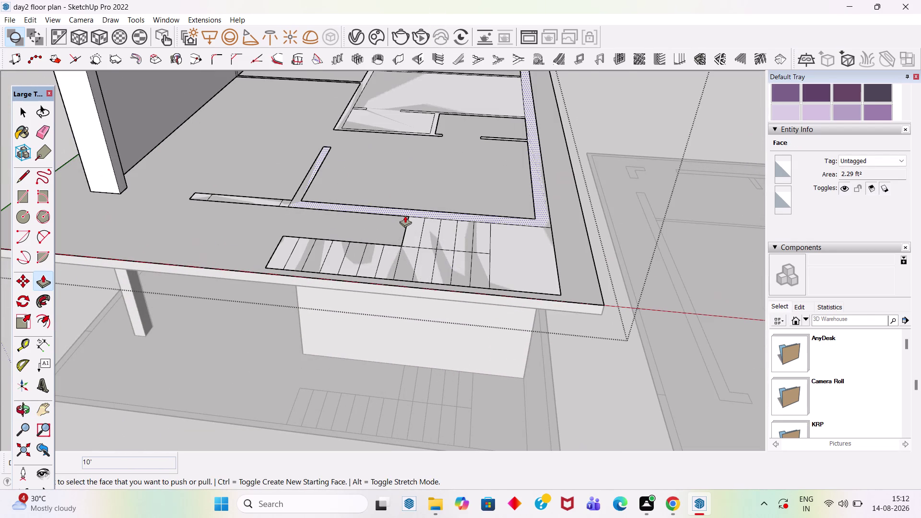
double_click(405, 214)
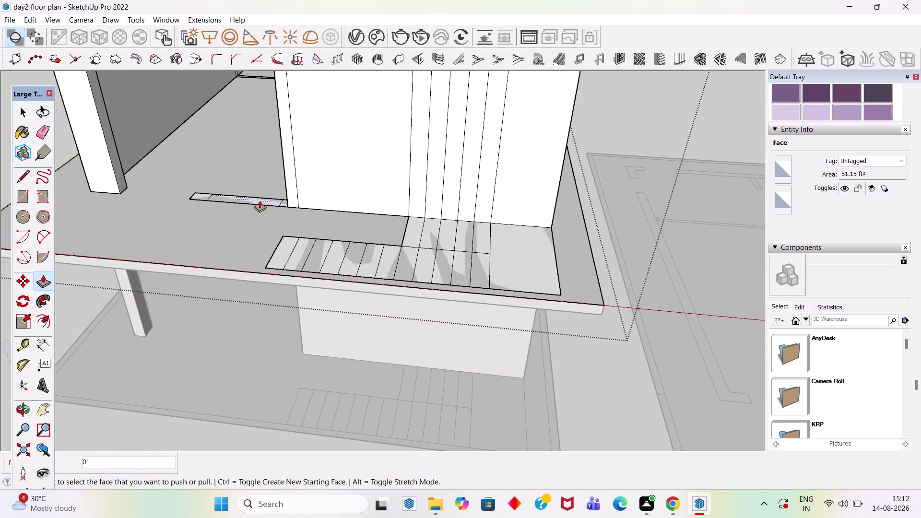
scroll(up, 3)
middle_drag(294, 210, 395, 229)
scroll(up, 3)
double_click(285, 225)
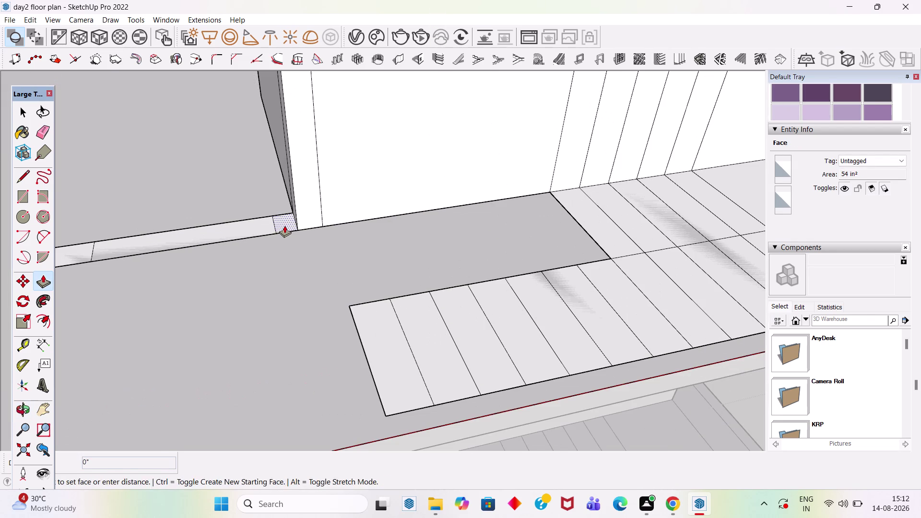
scroll(down, 3)
Pull up the thin wall strips and the long wall to full wall height.
click(146, 248)
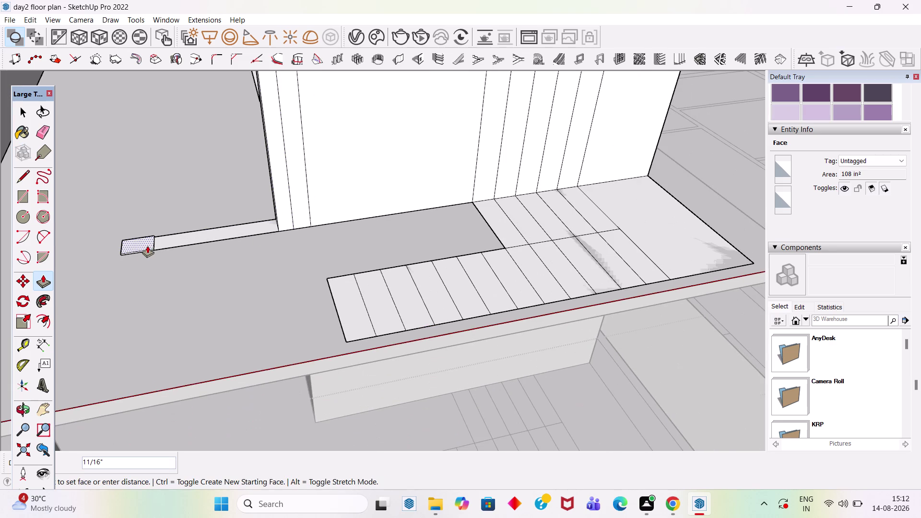
click(147, 246)
click(137, 247)
scroll(down, 3)
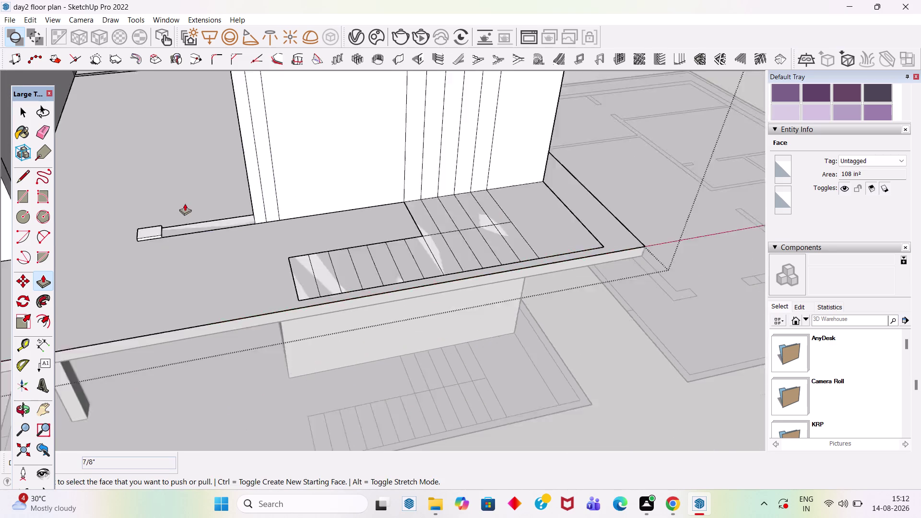
scroll(down, 3)
click(163, 222)
scroll(down, 3)
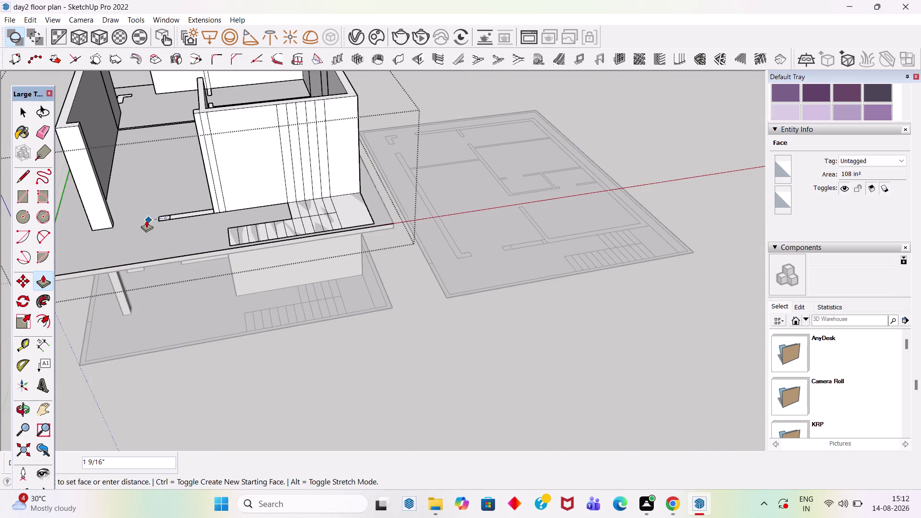
click(217, 113)
scroll(up, 3)
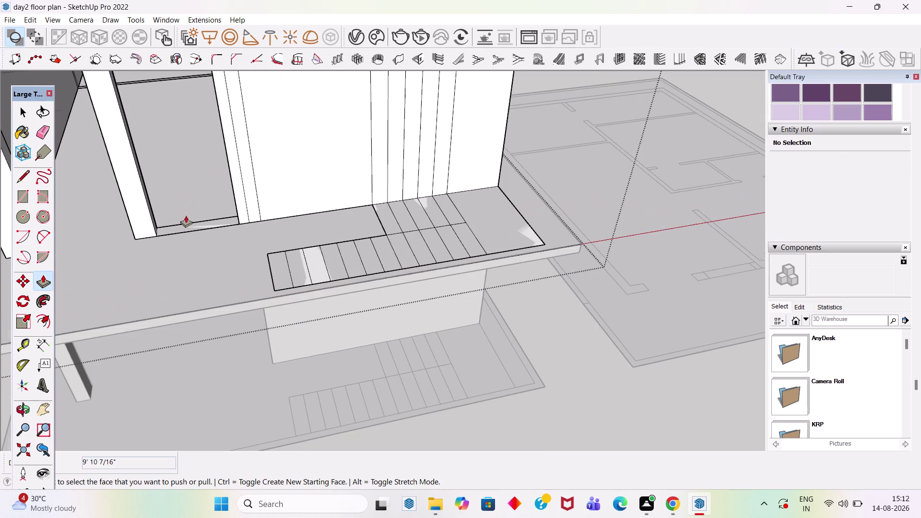
double_click(198, 226)
scroll(down, 3)
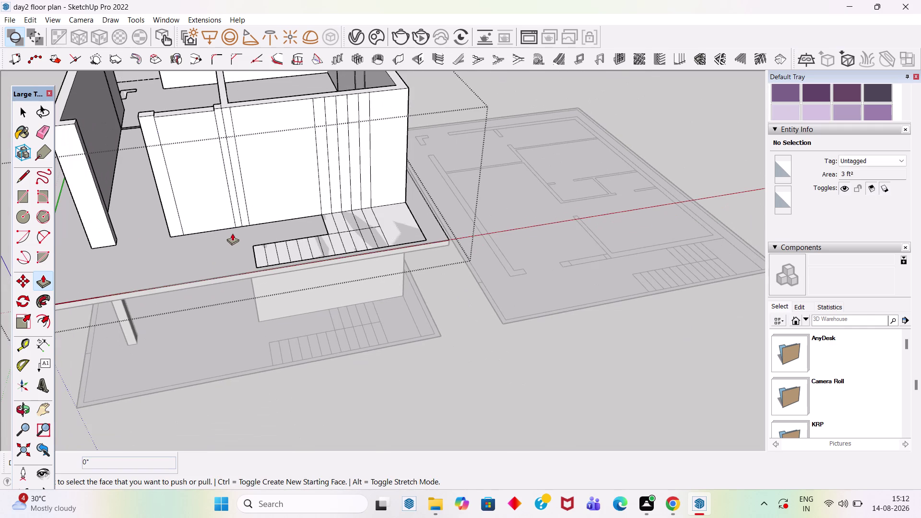
scroll(up, 3)
click(156, 115)
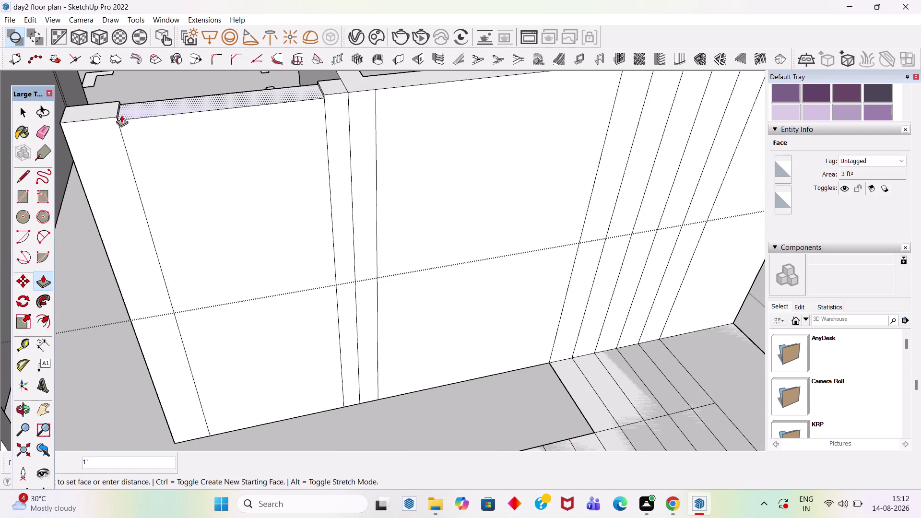
click(105, 115)
scroll(down, 3)
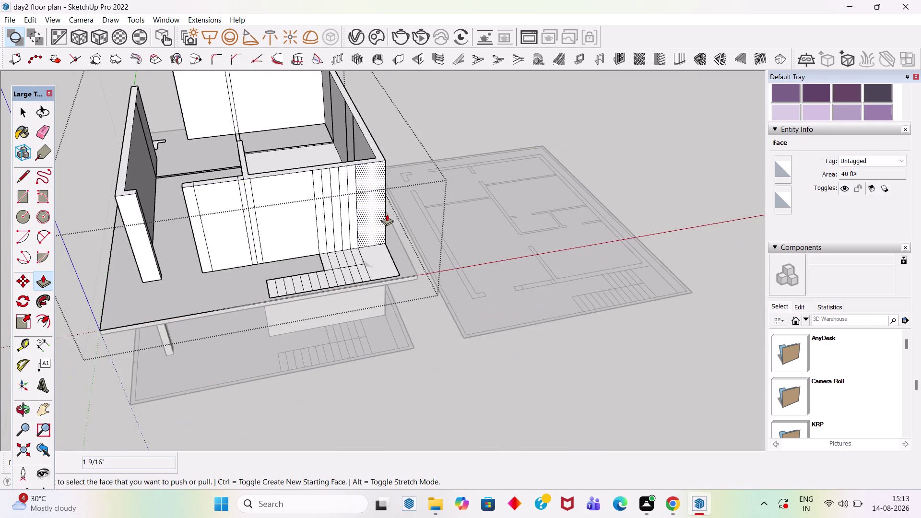
Raise the freestanding wall piece on the far side of the storey.
middle_drag(389, 214, 237, 201)
scroll(up, 3)
scroll(down, 3)
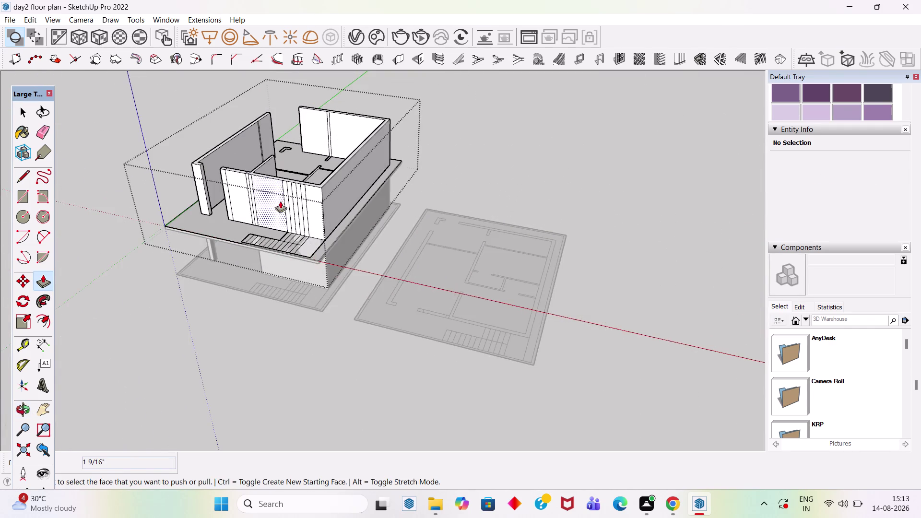
middle_drag(283, 203, 623, 236)
scroll(up, 3)
click(187, 285)
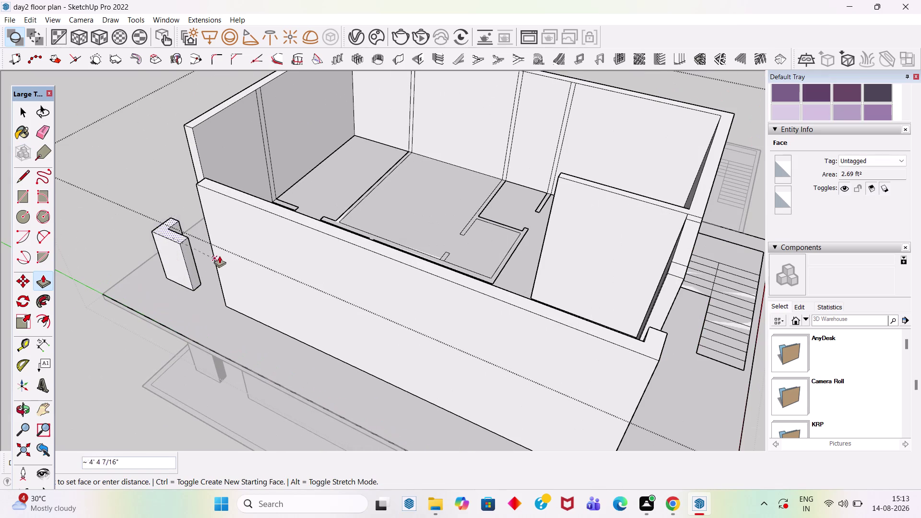
click(266, 213)
scroll(down, 3)
middle_drag(452, 287, 429, 284)
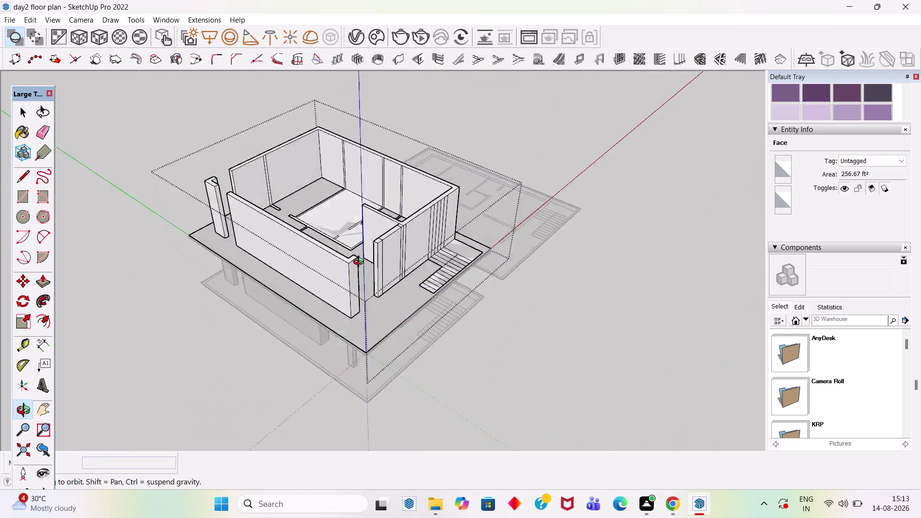
middle_drag(428, 285, 176, 161)
key(space)
scroll(up, 3)
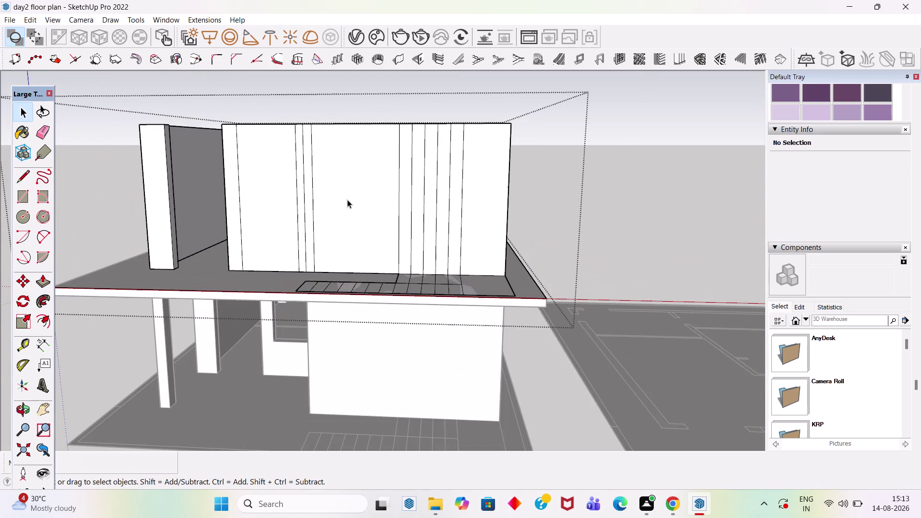
Erase the stray lines across the upper-storey front wall.
key(e)
scroll(up, 3)
click(310, 191)
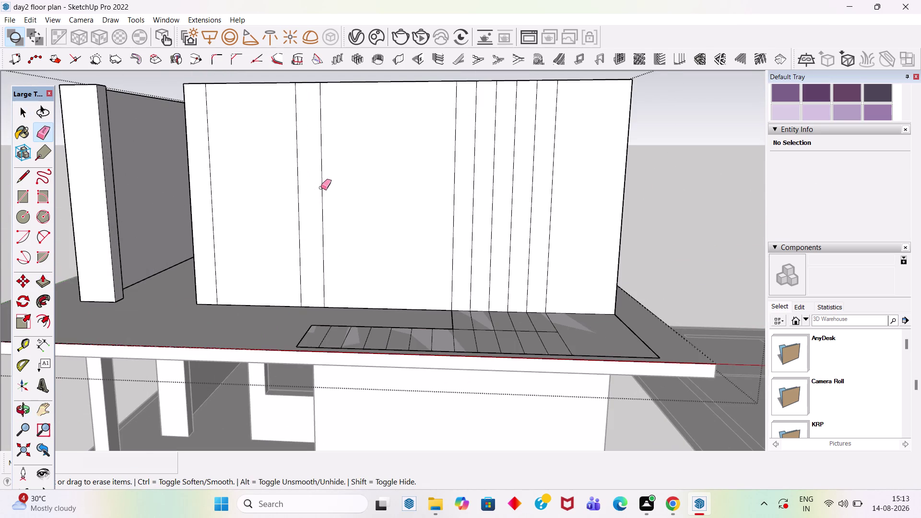
click(322, 188)
drag(450, 214, 506, 214)
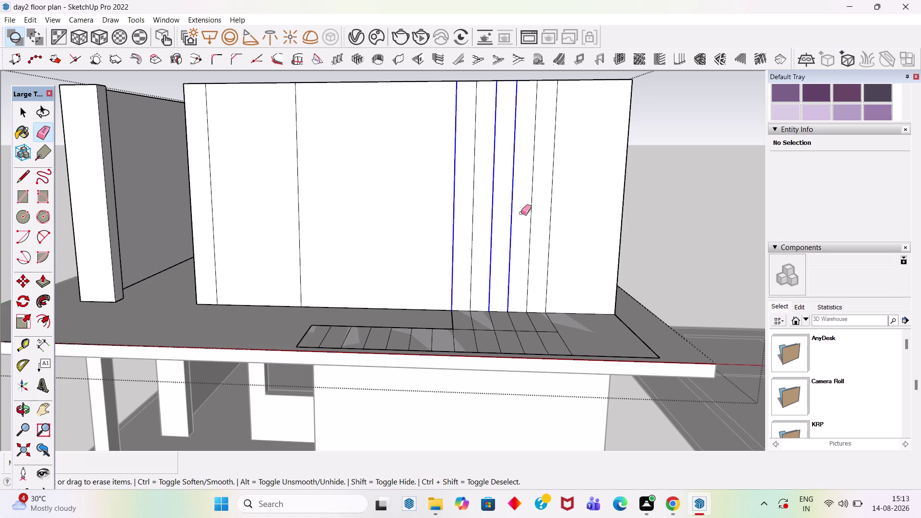
drag(507, 214, 472, 209)
scroll(down, 3)
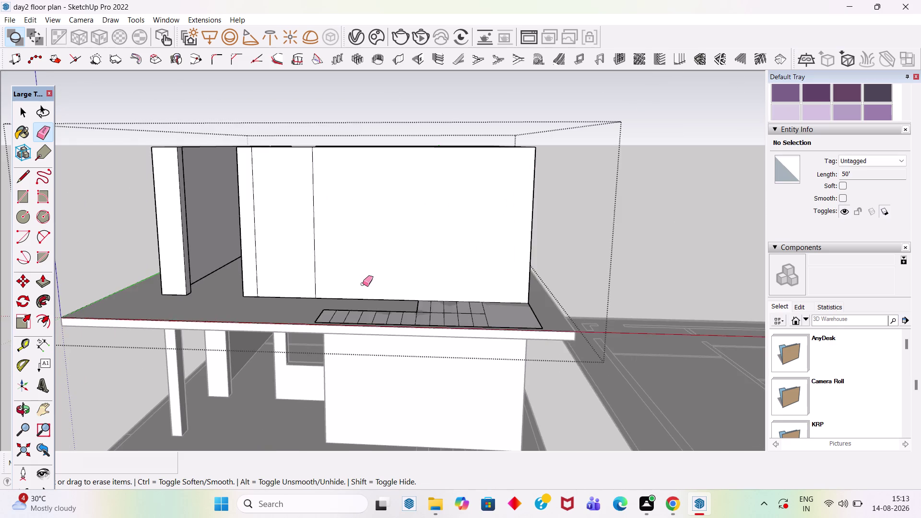
scroll(up, 3)
Place Tape Measure guides 3' below the wall top and 3' above its bottom.
key(space)
text(t)
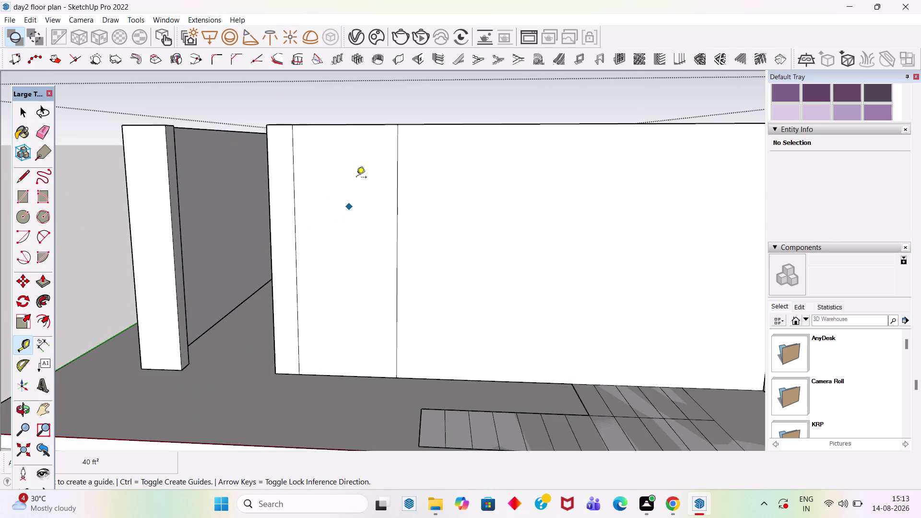
click(362, 125)
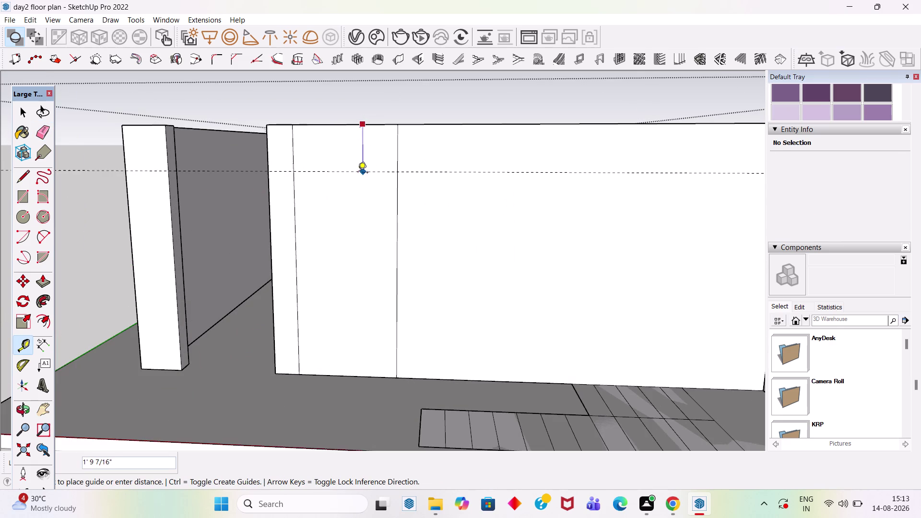
text(3')
key(Return)
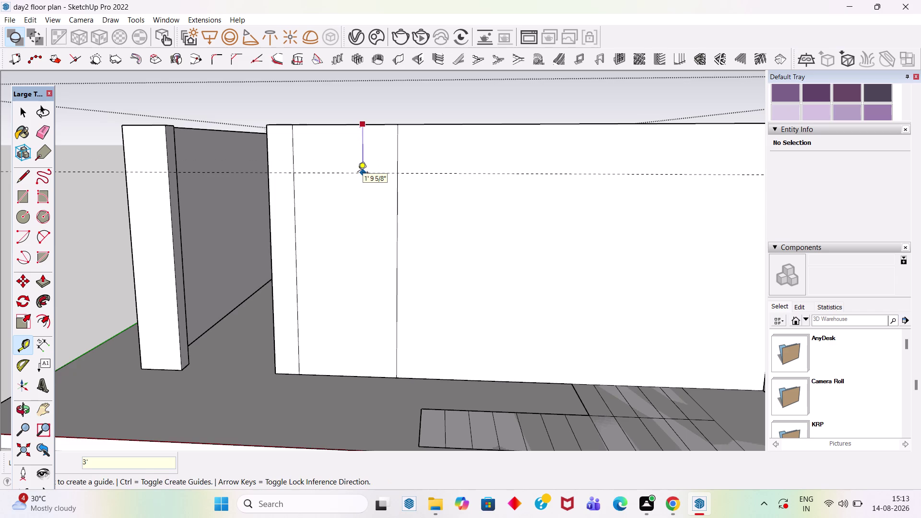
click(354, 377)
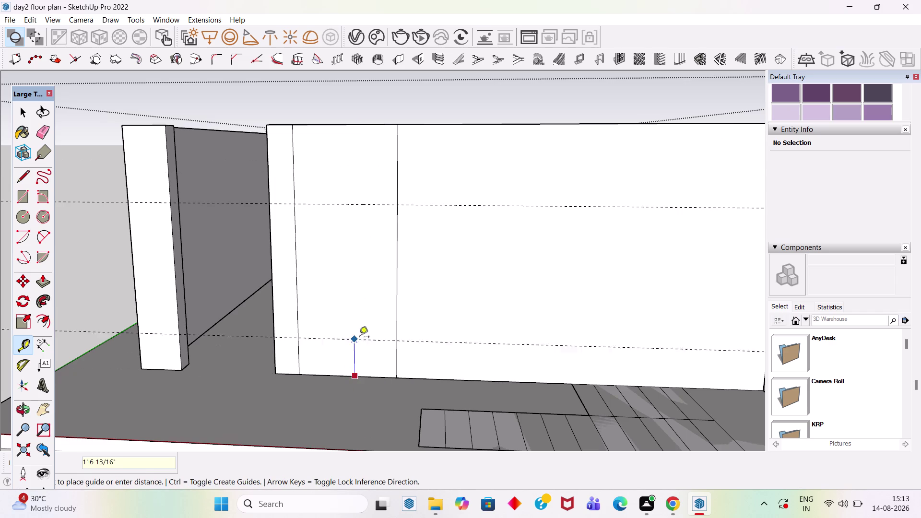
text(3')
key(Return)
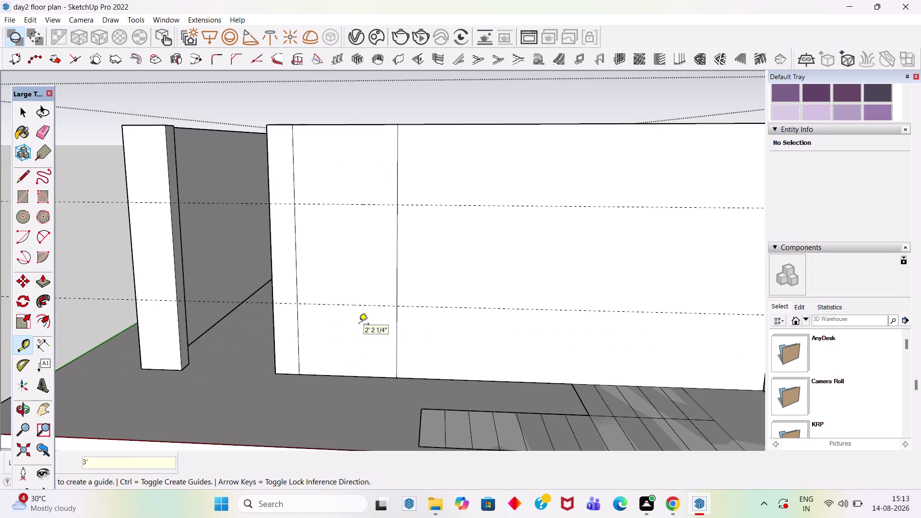
Draw a 4' by 4' rectangle between the guides.
key(space)
text(r)
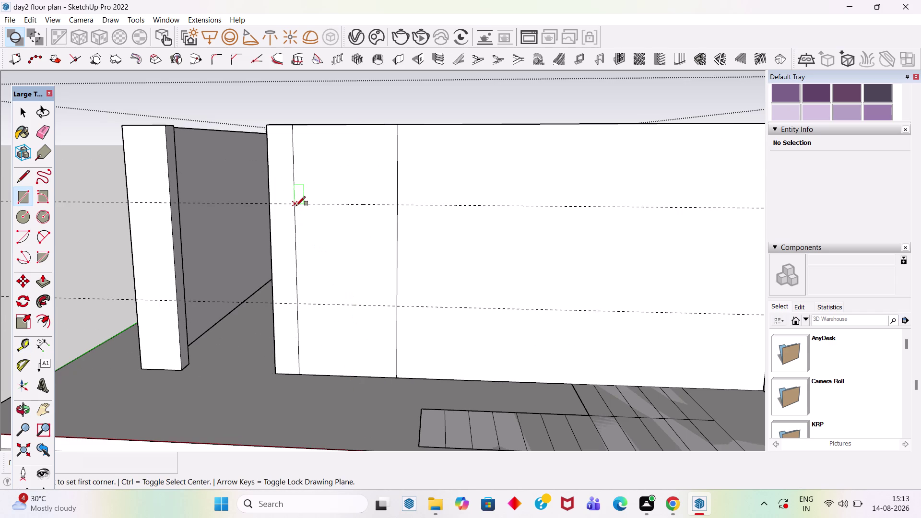
click(296, 206)
click(400, 308)
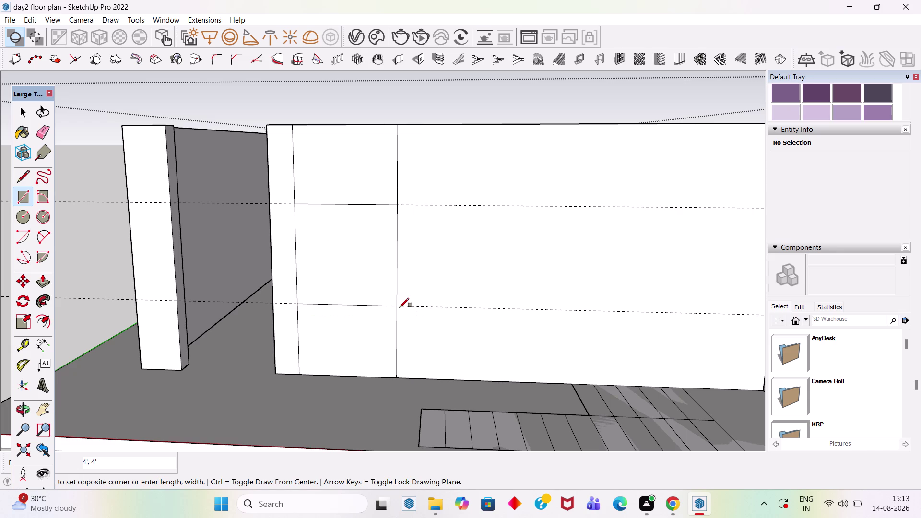
key(space)
Push the square face inward to recess the window opening.
key(p)
click(364, 292)
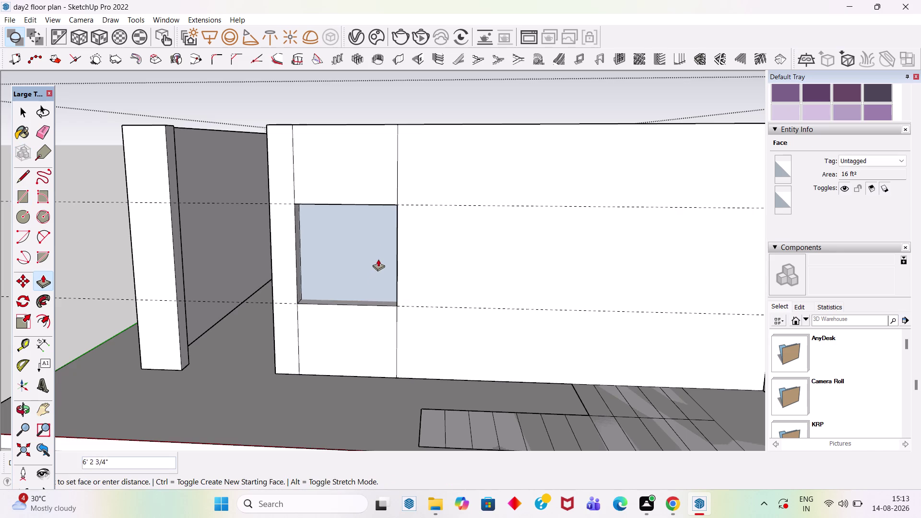
click(379, 237)
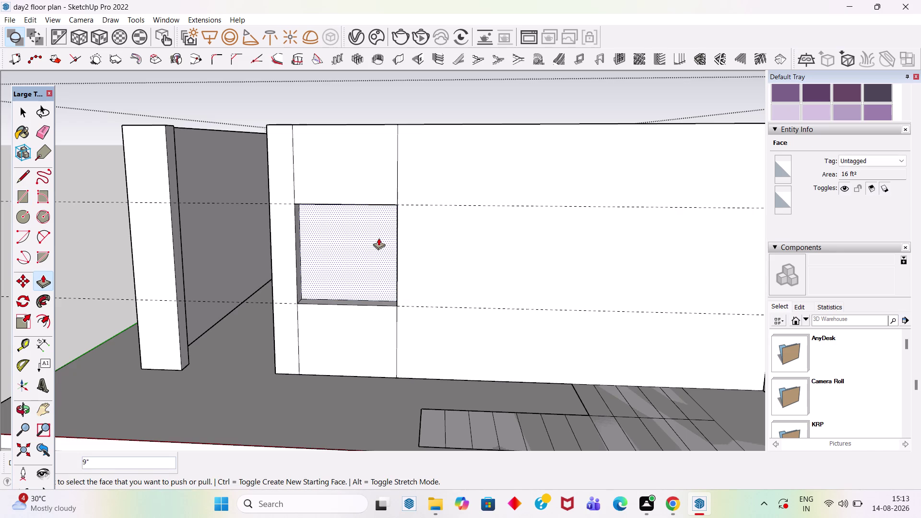
Push the window face deeper into the wall.
click(416, 223)
key(ctrl+z)
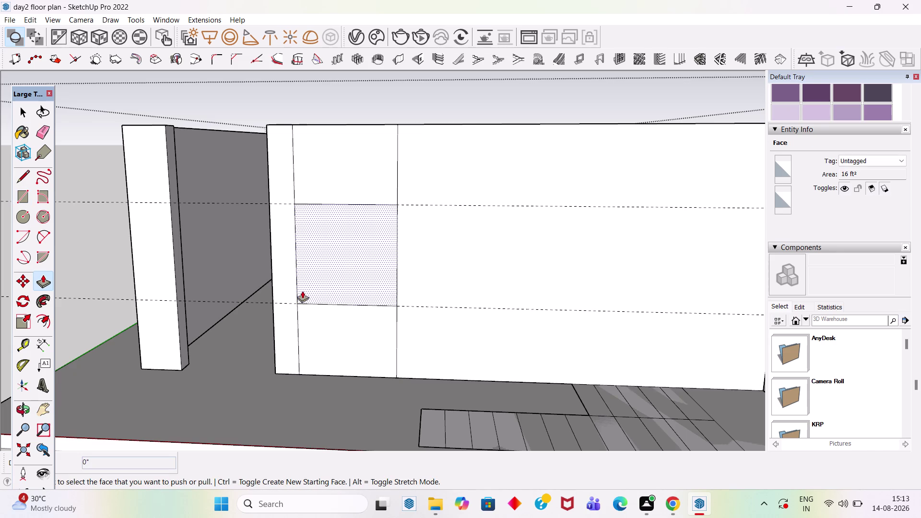
click(314, 285)
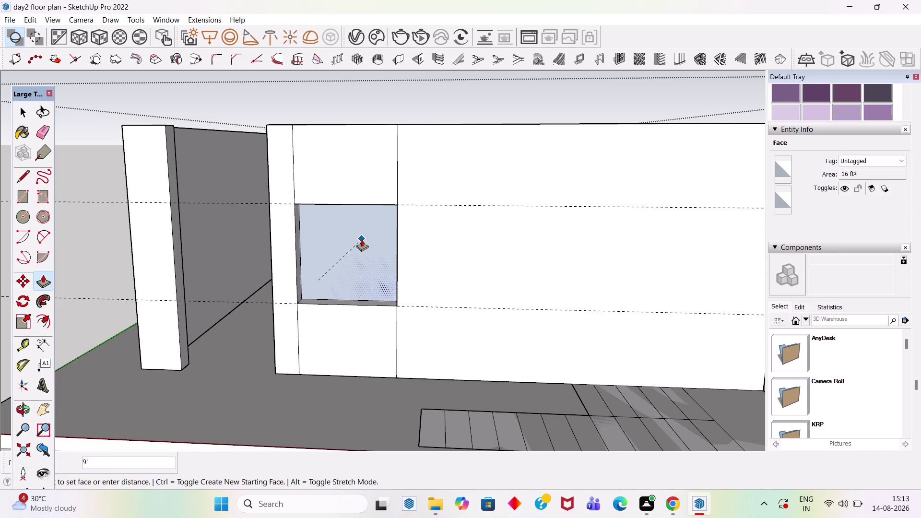
click(371, 242)
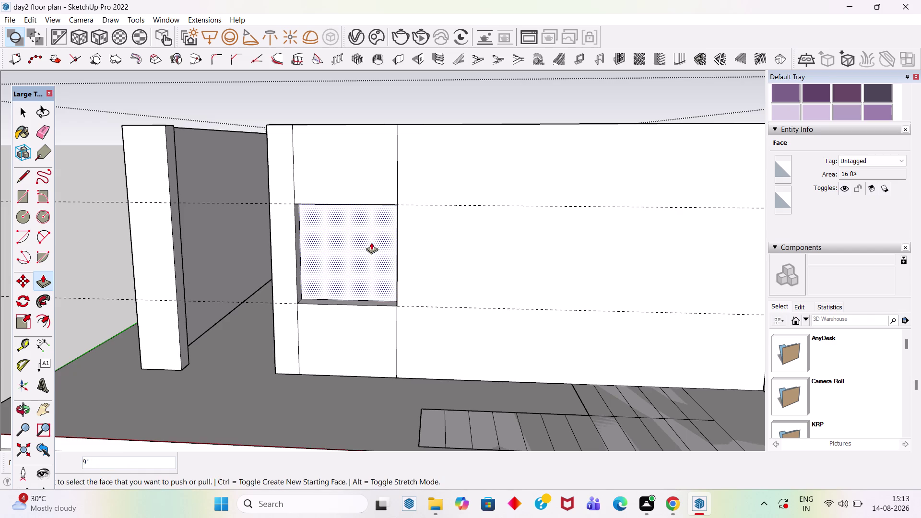
middle_drag(361, 280, 445, 352)
drag(361, 307, 358, 302)
scroll(up, 3)
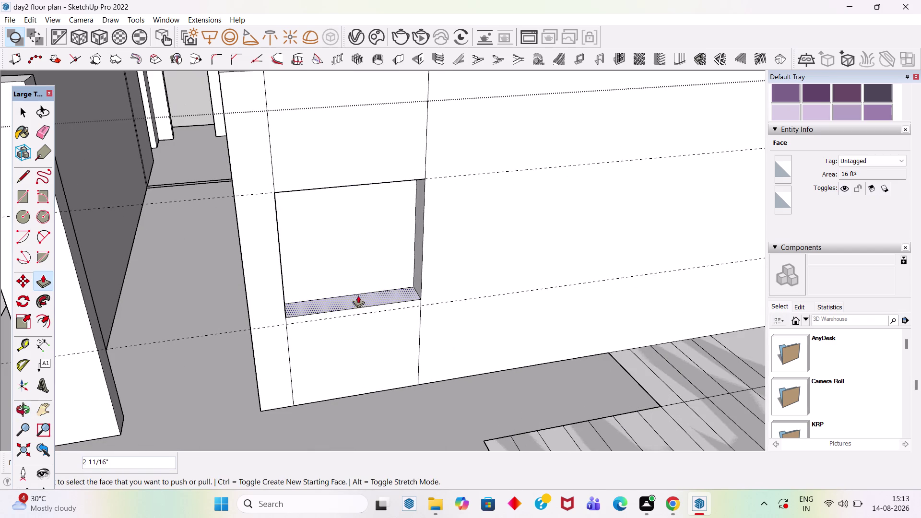
Push the sill and back faces 9" until the opening passes through the wall.
click(386, 265)
key(ctrl+z)
key(ctrl+z)
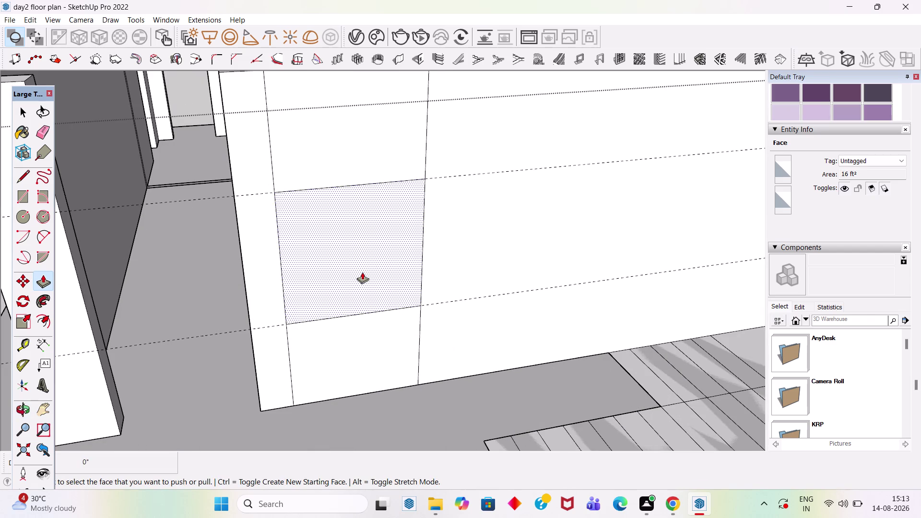
click(362, 277)
click(362, 219)
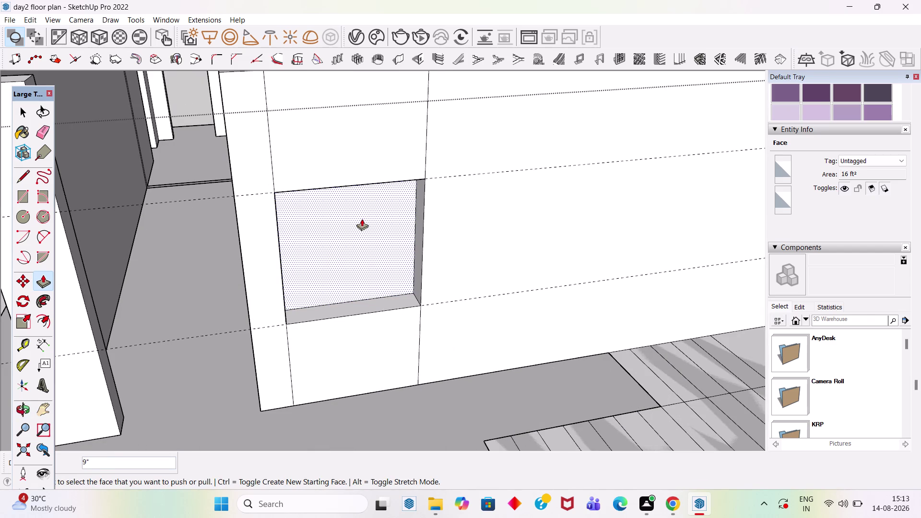
click(355, 232)
key(space)
click(357, 232)
key(Delete)
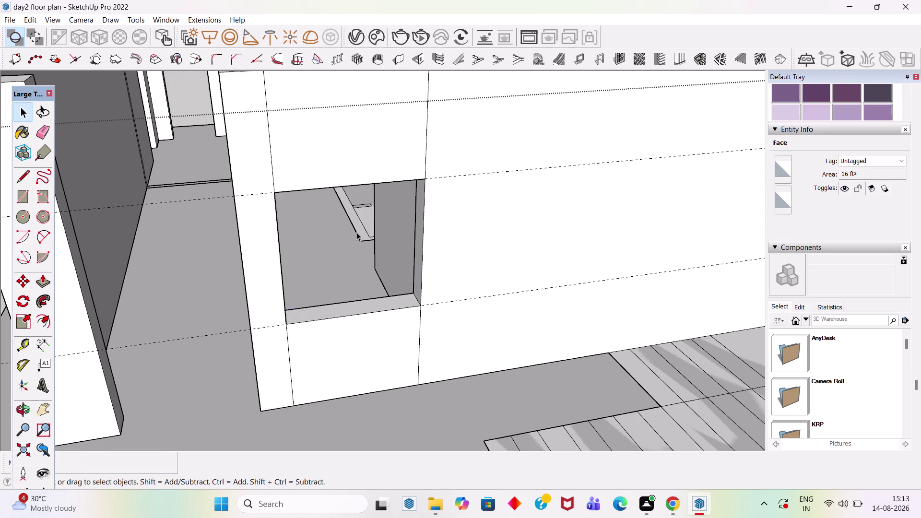
scroll(down, 3)
middle_drag(368, 328, 372, 247)
scroll(up, 3)
scroll(down, 3)
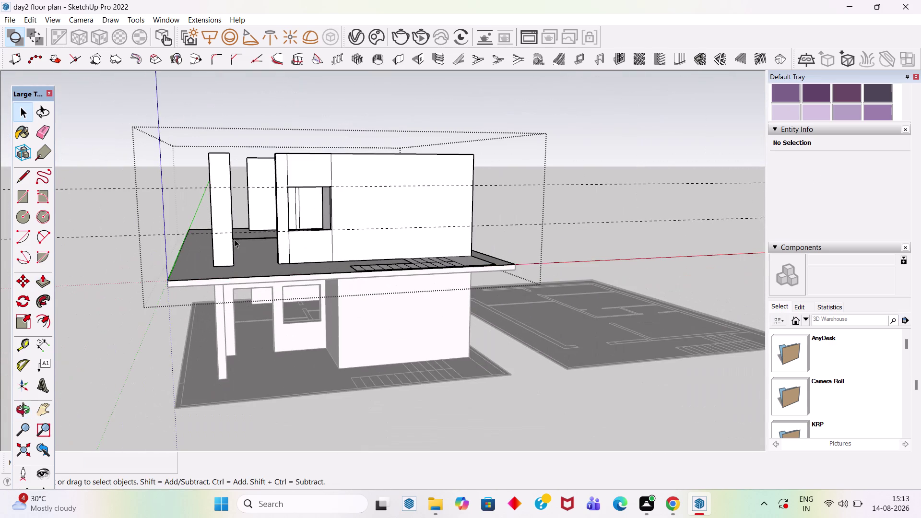
Erase the four stray lines on the upper-storey wall face.
scroll(up, 3)
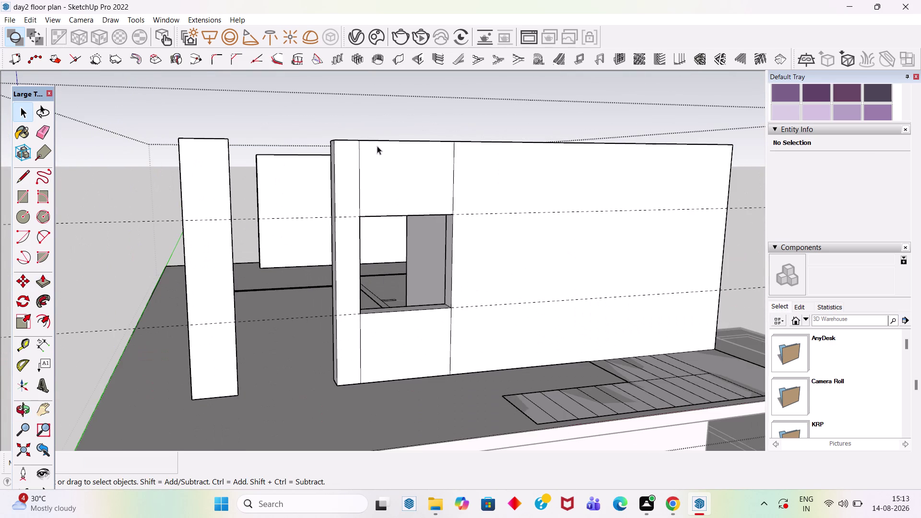
scroll(down, 3)
drag(337, 252, 431, 246)
middle_drag(424, 246, 364, 257)
key(e)
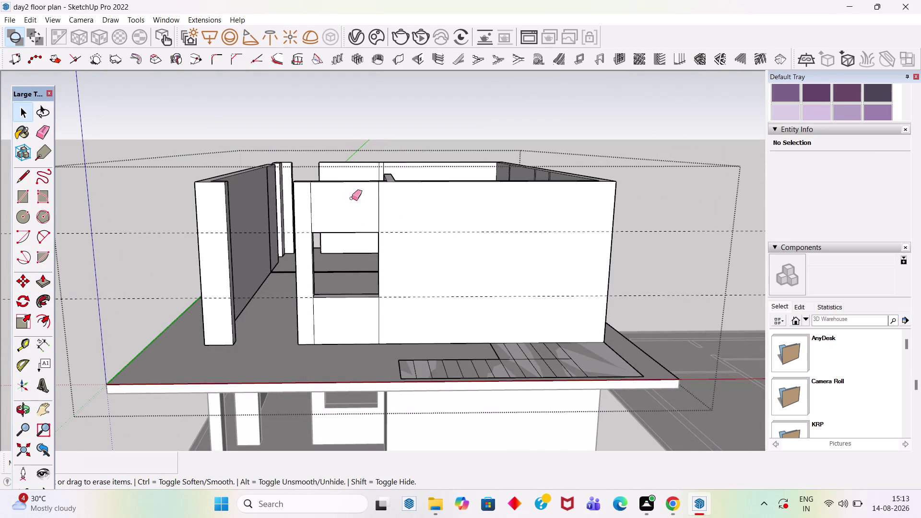
click(311, 204)
click(378, 205)
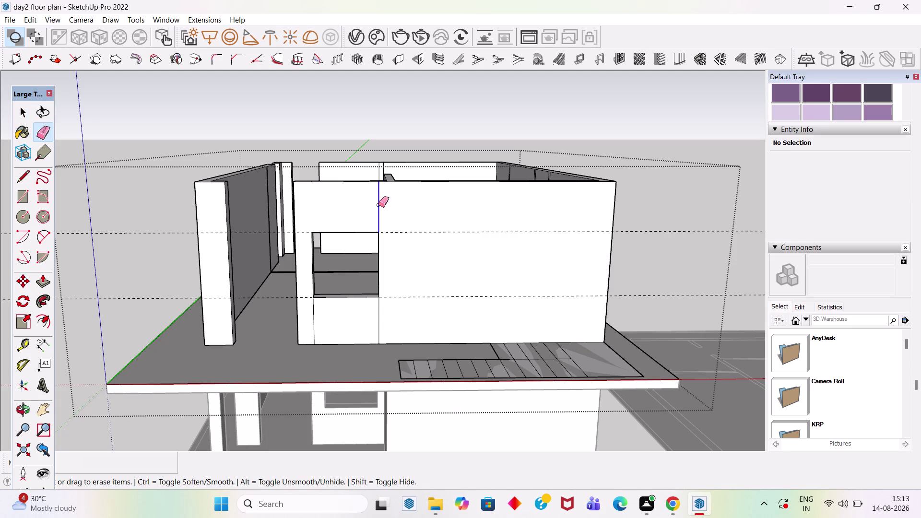
click(314, 321)
click(380, 320)
key(space)
Copy the wall end's top edge 3' downward with Move and Ctrl.
scroll(down, 3)
middle_drag(349, 280, 262, 289)
scroll(up, 3)
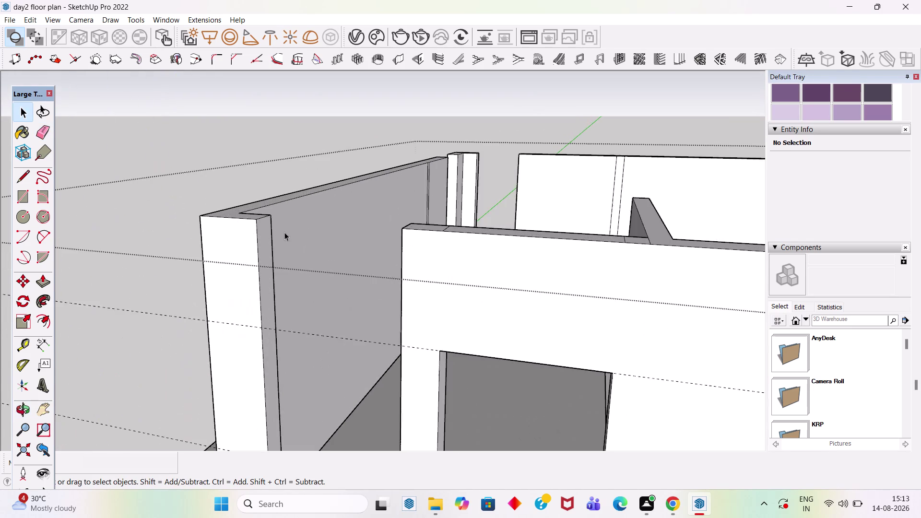
scroll(up, 3)
click(254, 219)
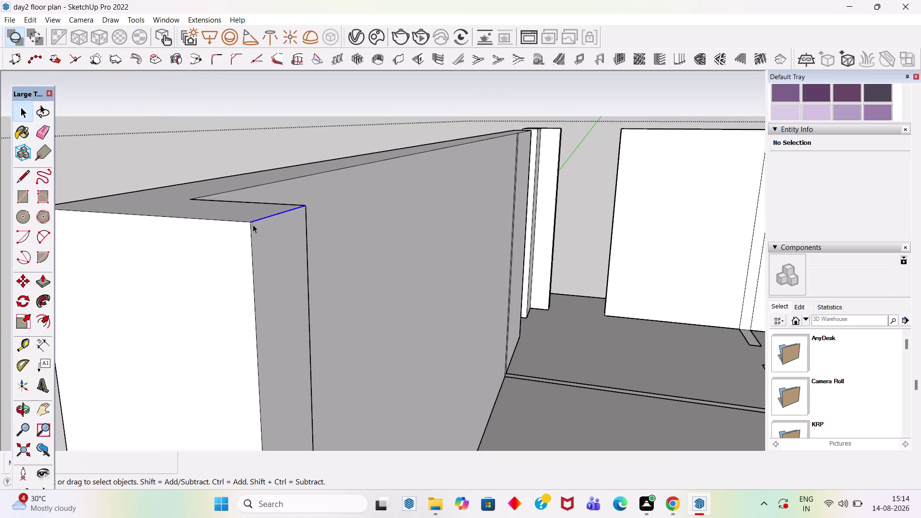
key(m)
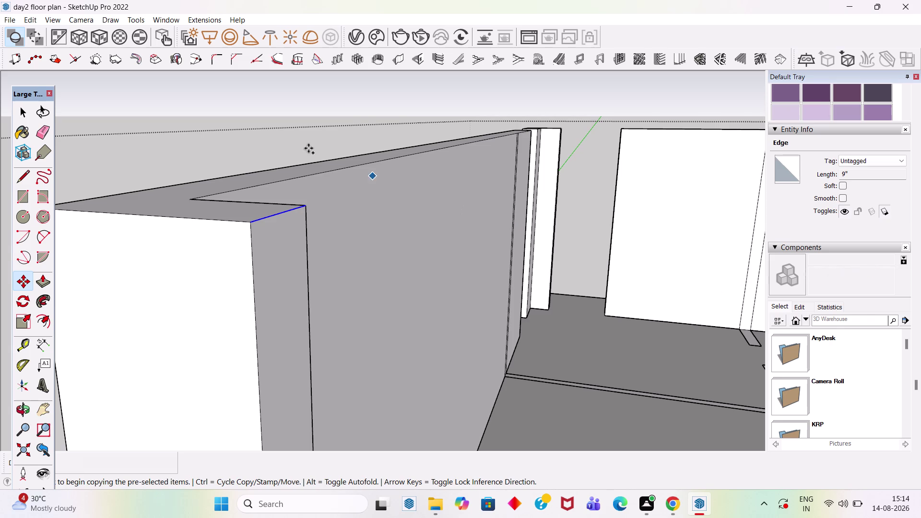
click(249, 221)
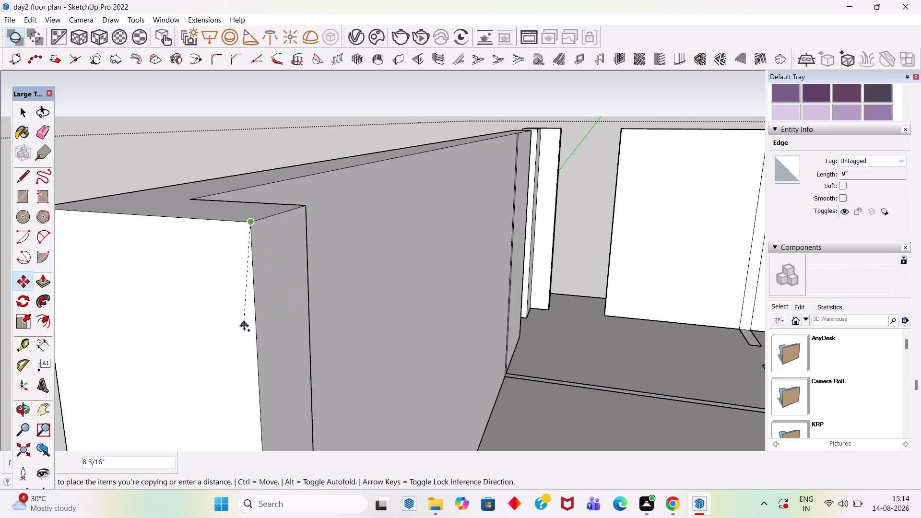
text(3')
key(Return)
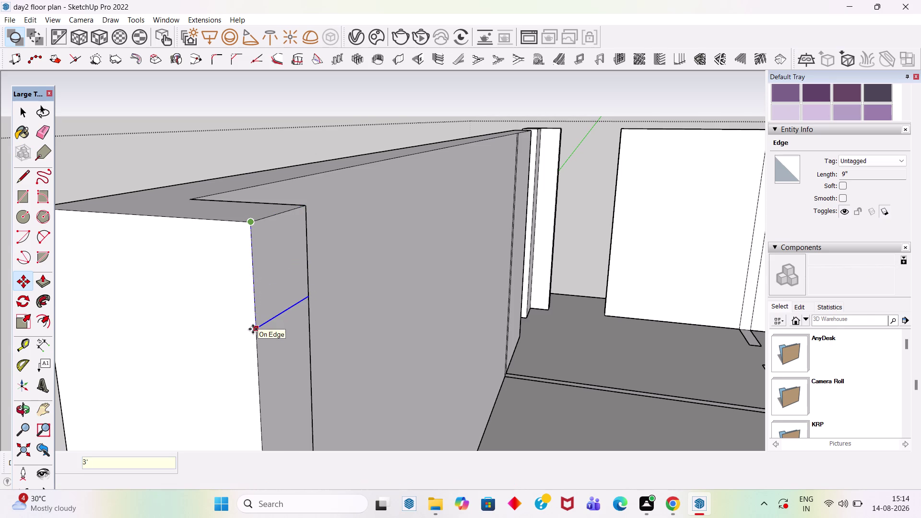
key(space)
Extend the 3-foot wall-end strip 4' to meet the adjacent wall.
scroll(down, 3)
scroll(down, 3)
scroll(up, 3)
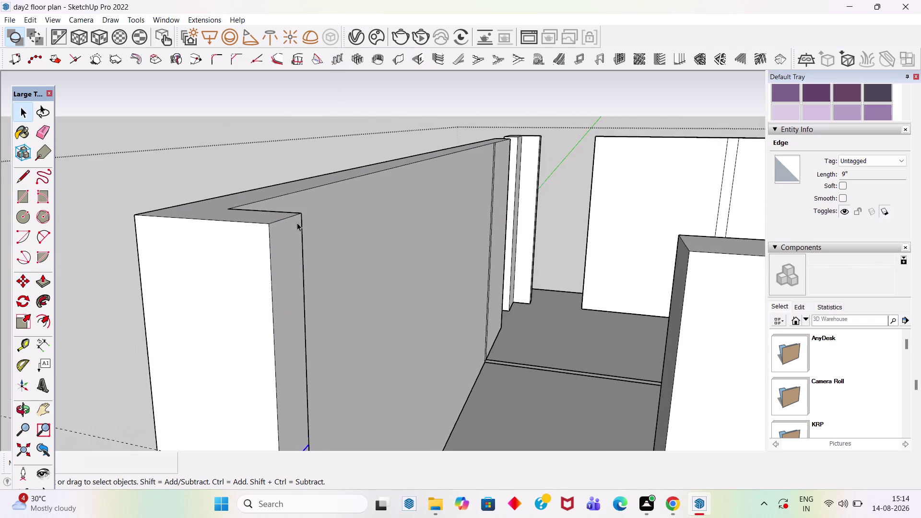
scroll(down, 3)
click(295, 299)
key(p)
click(296, 300)
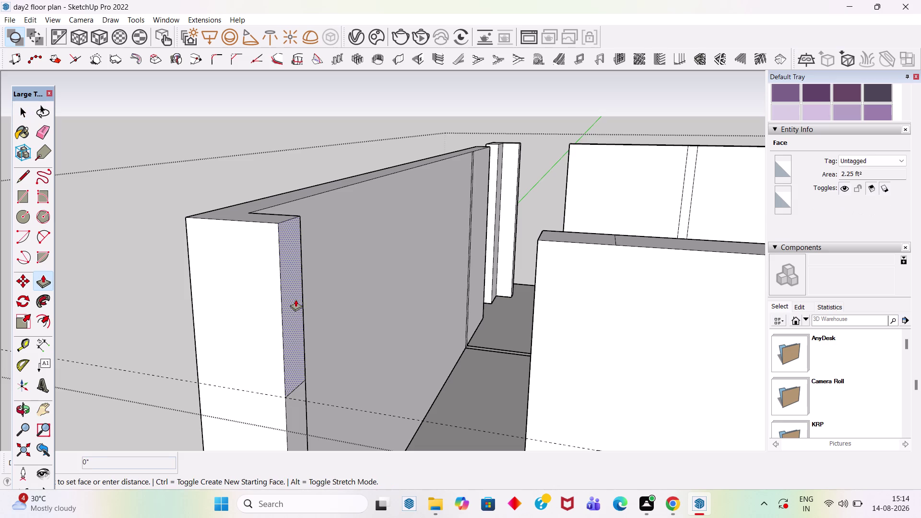
click(538, 238)
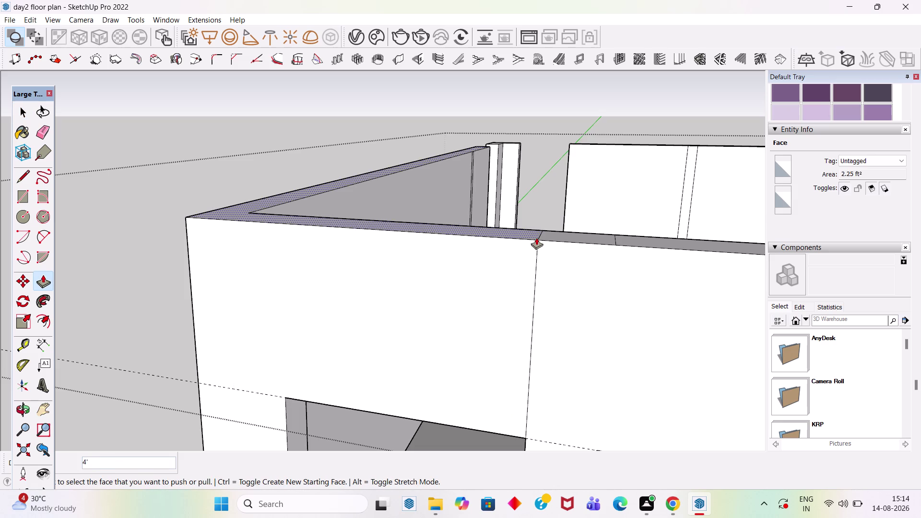
key(e)
click(534, 282)
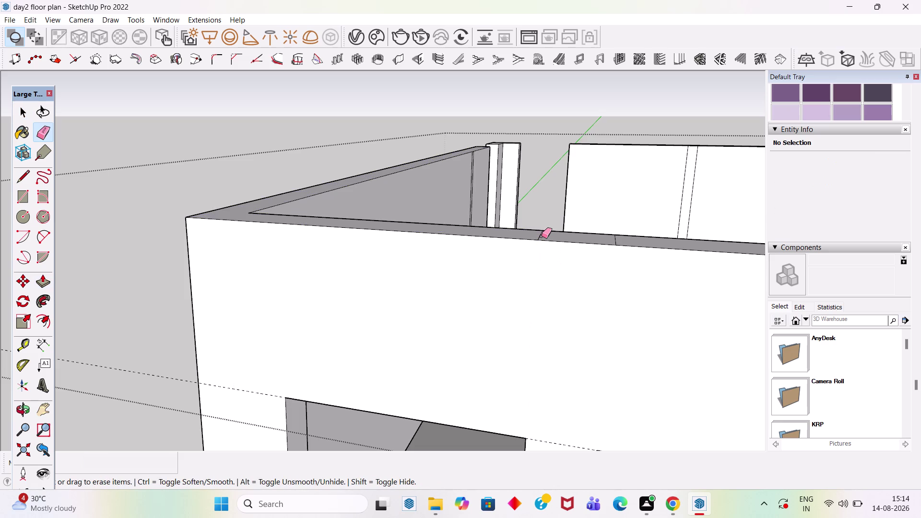
click(541, 236)
click(617, 240)
scroll(down, 3)
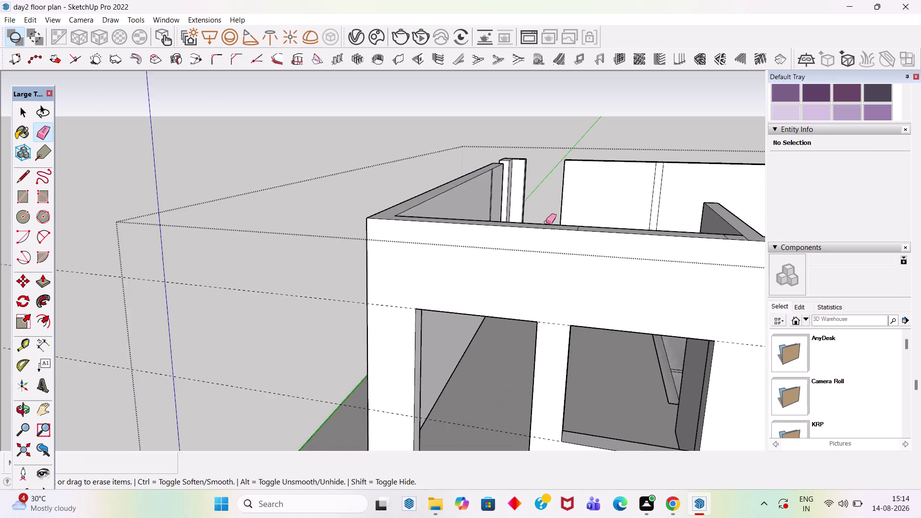
scroll(down, 3)
middle_drag(565, 215, 562, 305)
scroll(up, 3)
scroll(down, 3)
scroll(up, 3)
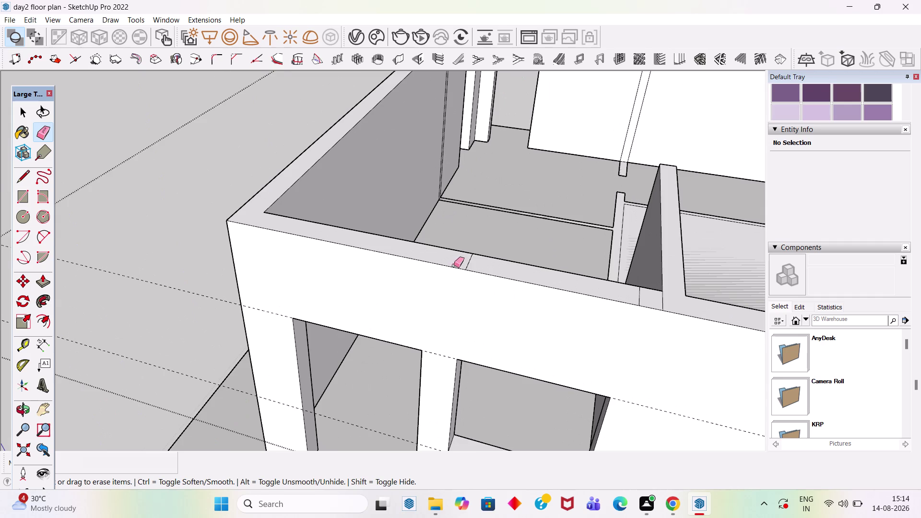
click(462, 252)
scroll(down, 3)
scroll(up, 3)
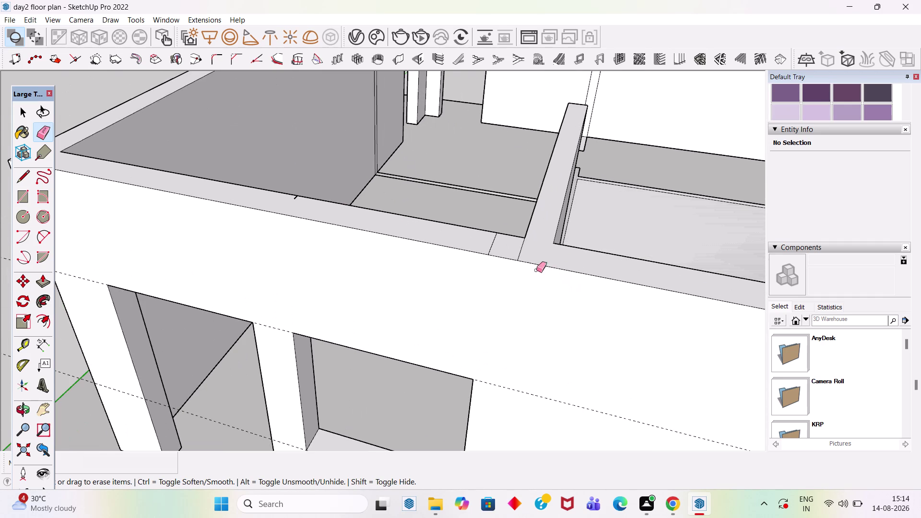
click(517, 255)
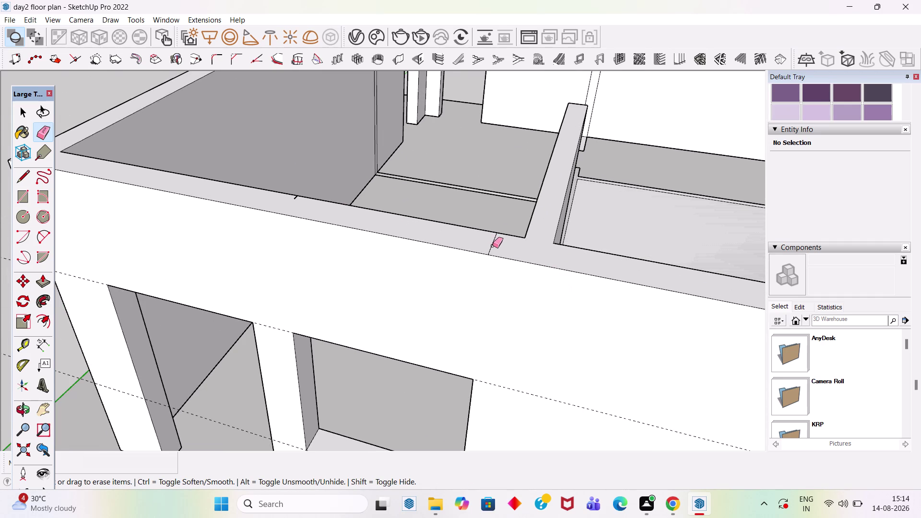
click(492, 245)
scroll(up, 3)
click(303, 200)
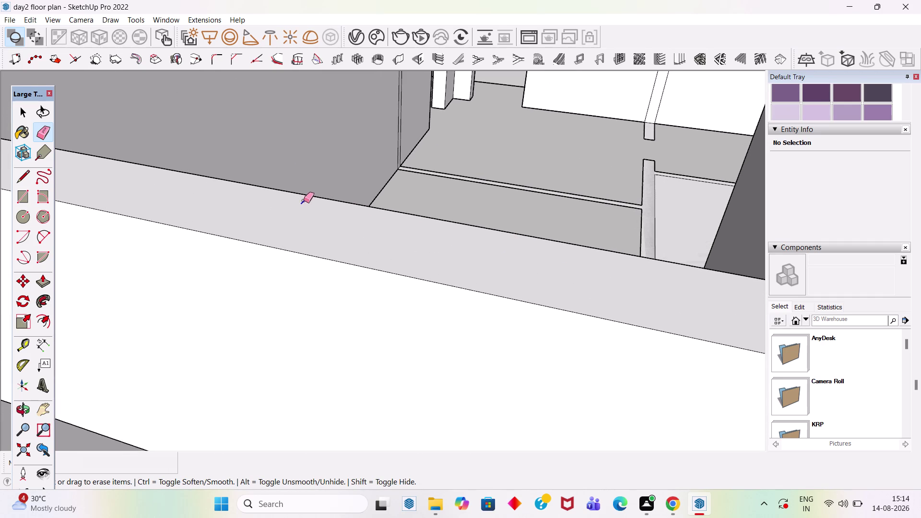
scroll(down, 3)
scroll(up, 3)
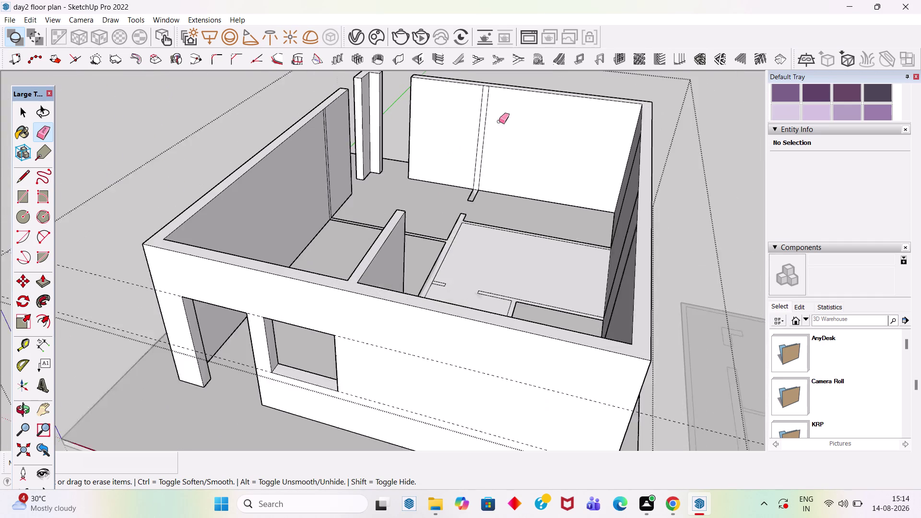
scroll(up, 3)
drag(480, 120, 473, 115)
scroll(down, 3)
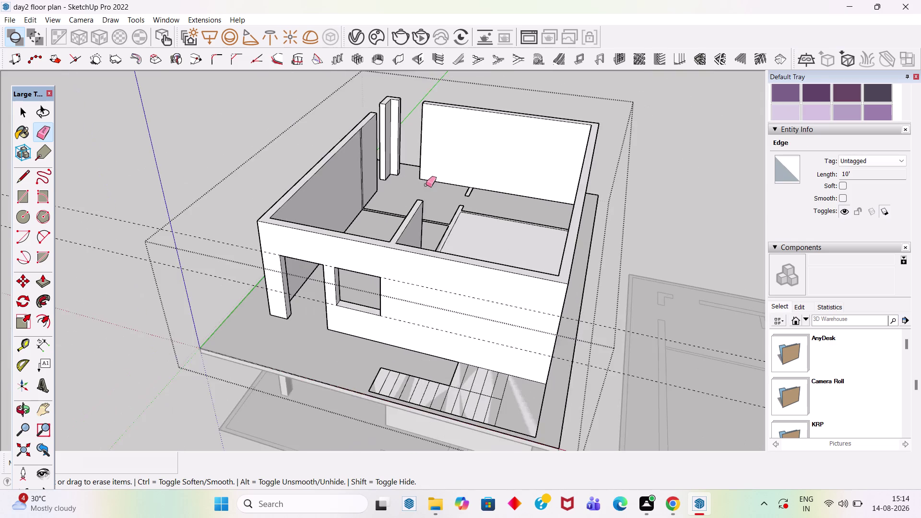
middle_drag(413, 192, 257, 215)
scroll(up, 3)
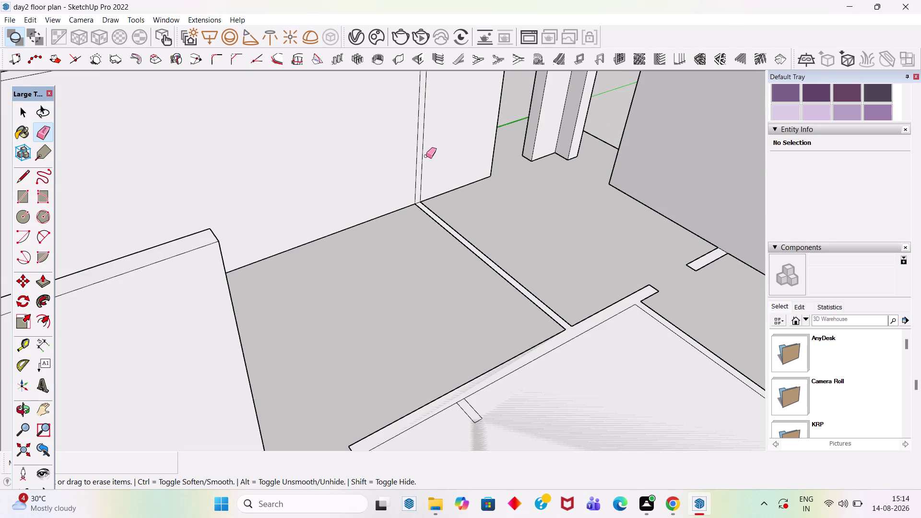
drag(426, 156, 412, 157)
scroll(down, 3)
middle_drag(418, 274, 713, 197)
scroll(up, 3)
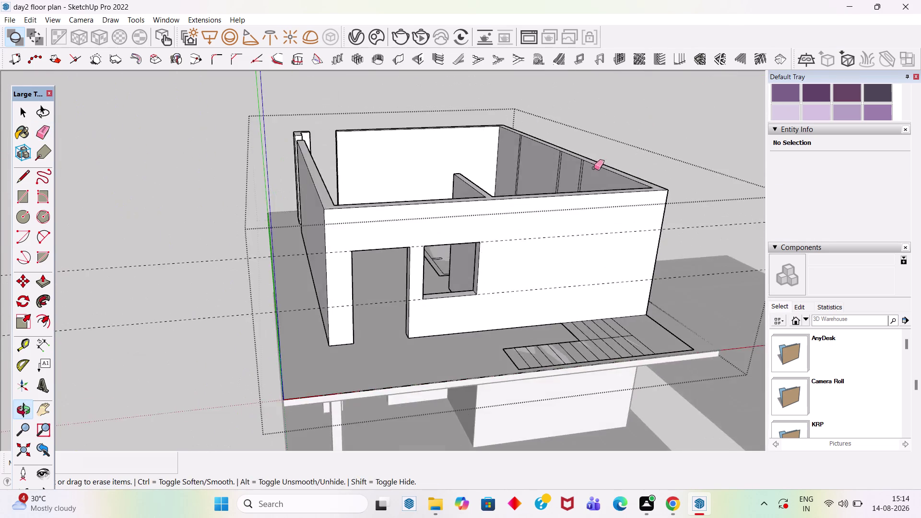
scroll(up, 3)
scroll(down, 3)
middle_drag(542, 204, 693, 222)
scroll(up, 3)
drag(596, 170, 557, 165)
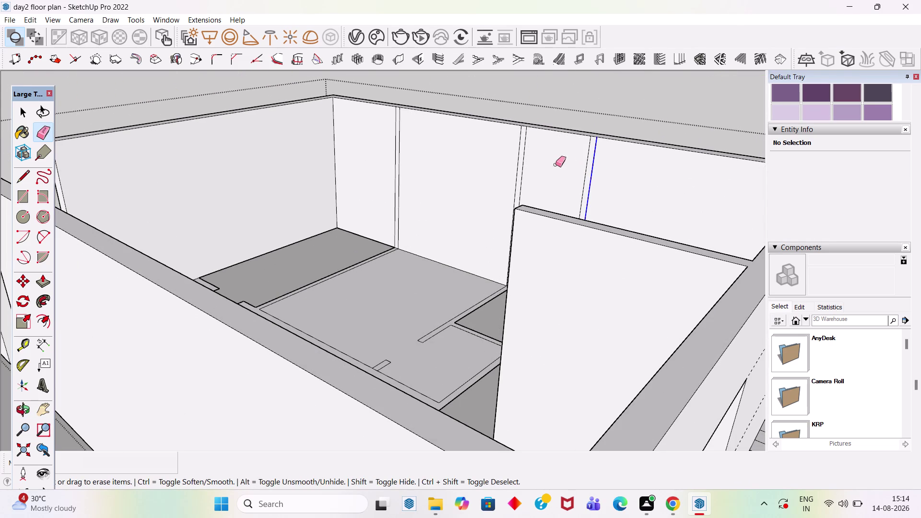
drag(557, 165, 385, 148)
scroll(down, 3)
key(space)
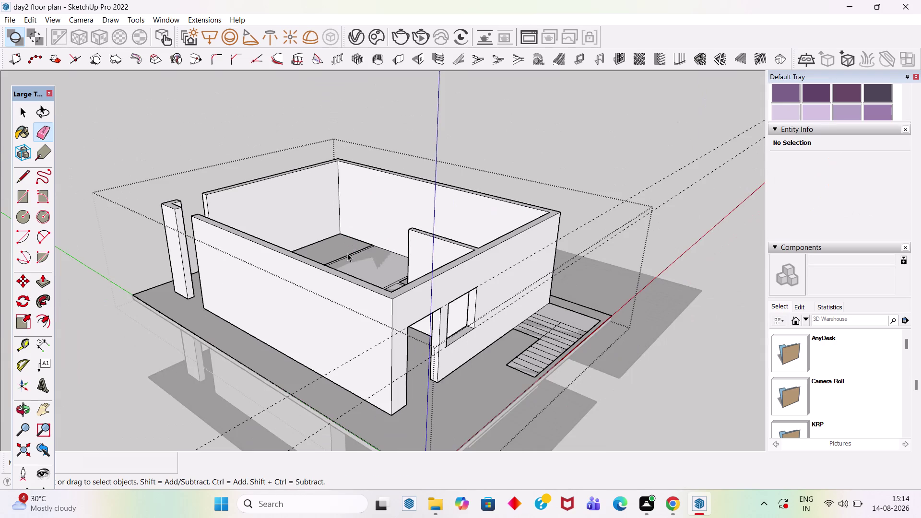
click(545, 117)
scroll(down, 3)
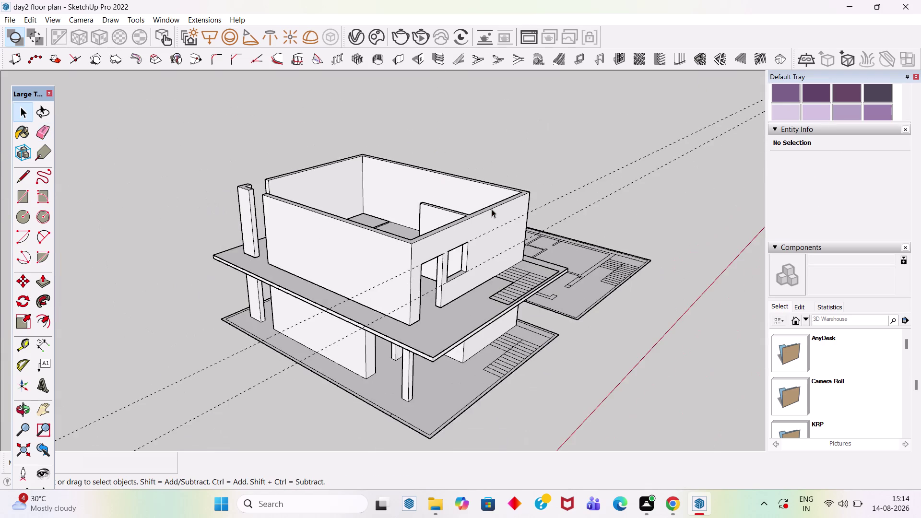
Orbit and zoom to inspect the upper slab and its stairs.
middle_drag(491, 210, 313, 113)
scroll(up, 3)
scroll(down, 3)
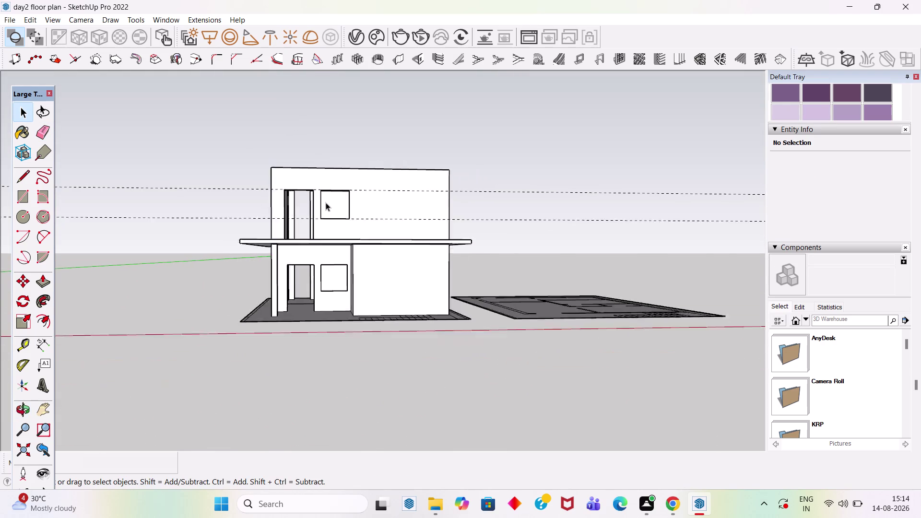
scroll(down, 3)
middle_drag(377, 197, 317, 301)
scroll(up, 3)
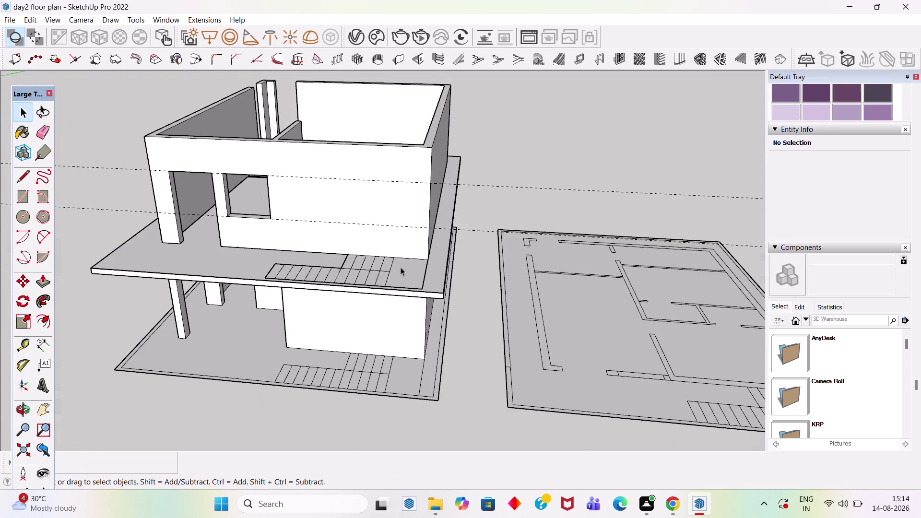
scroll(up, 3)
scroll(down, 3)
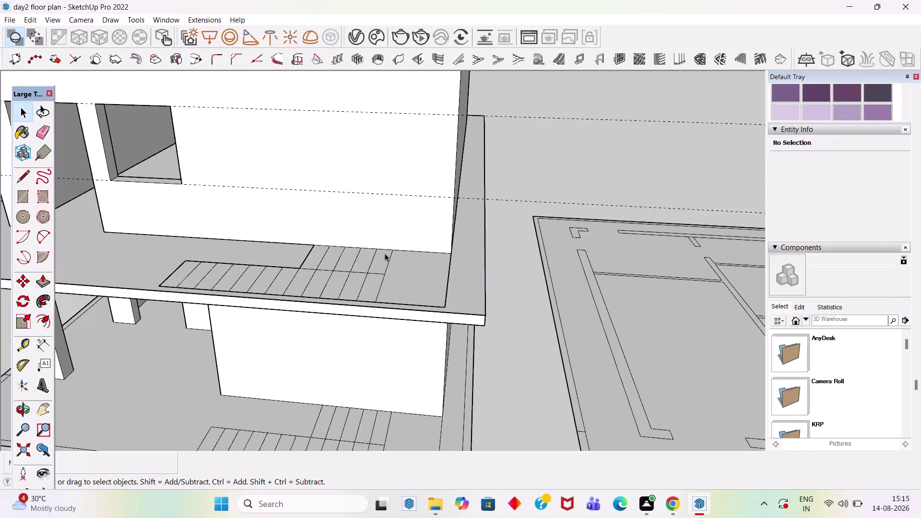
scroll(down, 3)
scroll(down, 3)
scroll(down, 3)
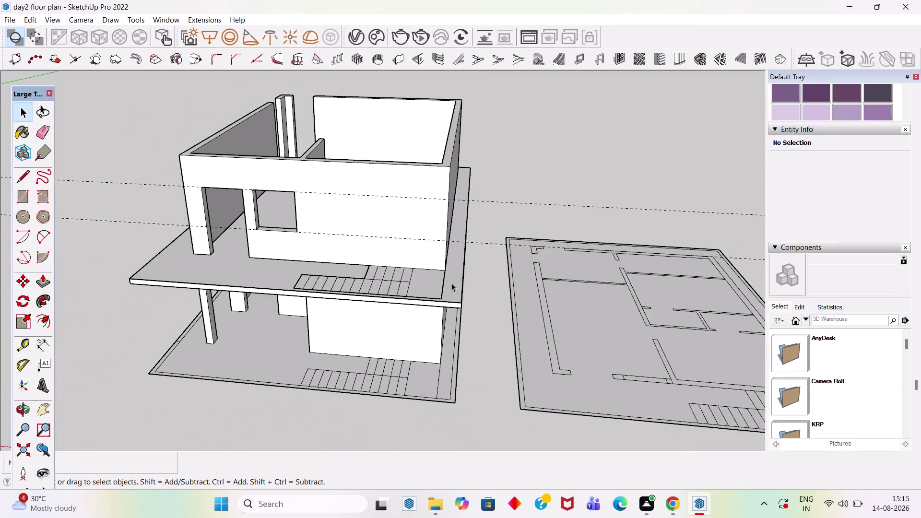
scroll(down, 3)
middle_drag(459, 316, 614, 210)
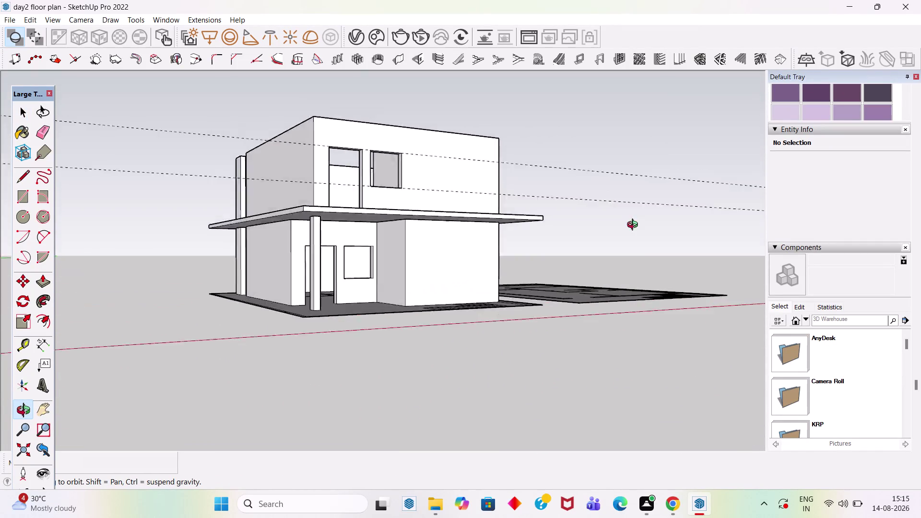
middle_drag(614, 210, 597, 319)
scroll(up, 3)
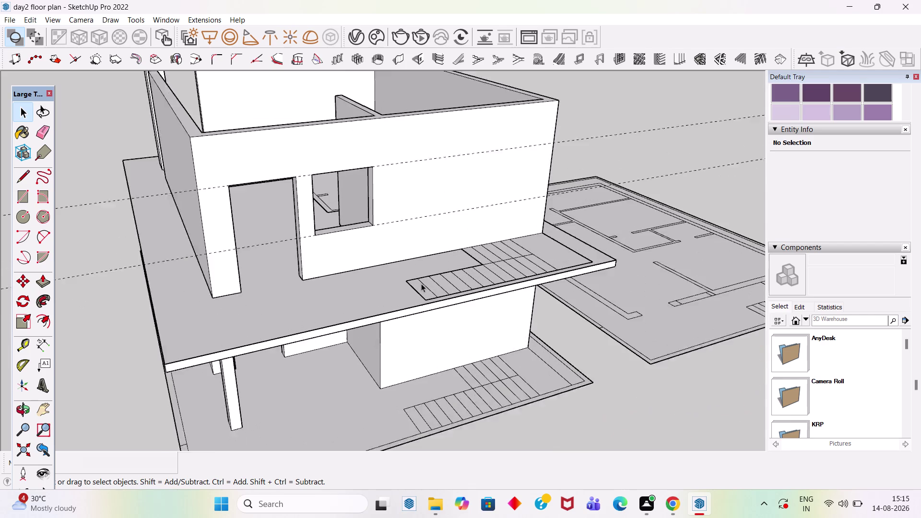
scroll(up, 3)
scroll(up, 3)
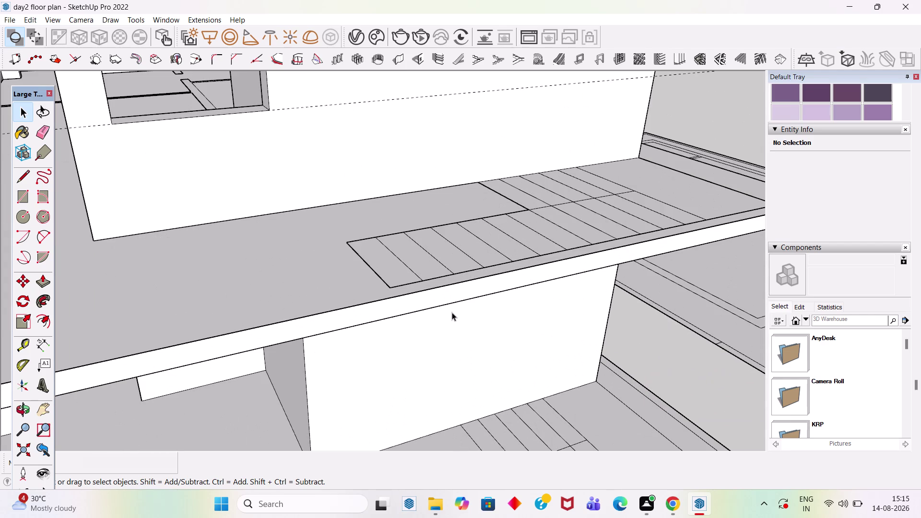
scroll(down, 3)
scroll(down, 3)
middle_drag(371, 267, 365, 241)
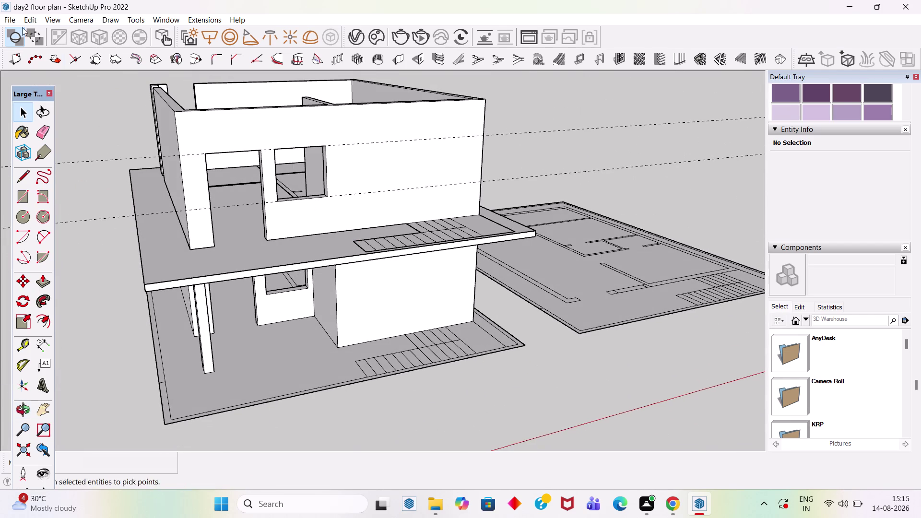
Delete all guides via Edit > Delete Guides, then frame the house and floor plan.
click(31, 18)
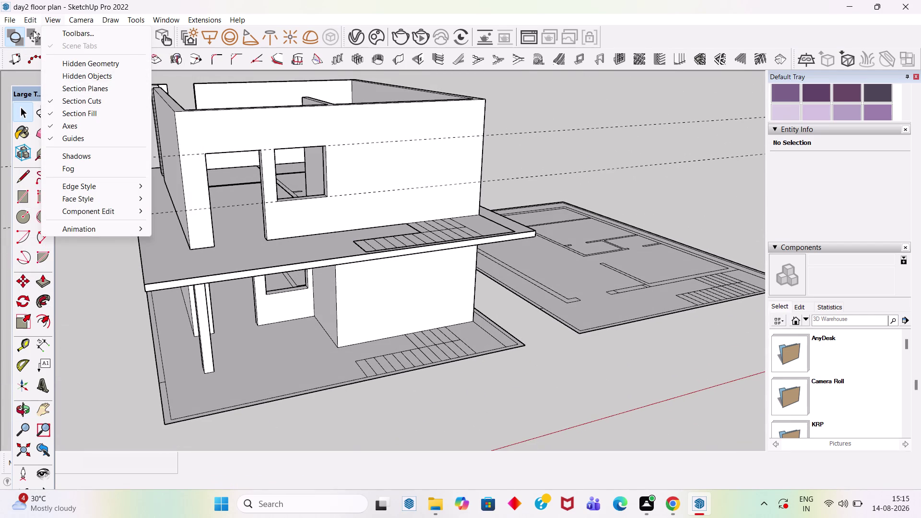
click(29, 19)
click(29, 20)
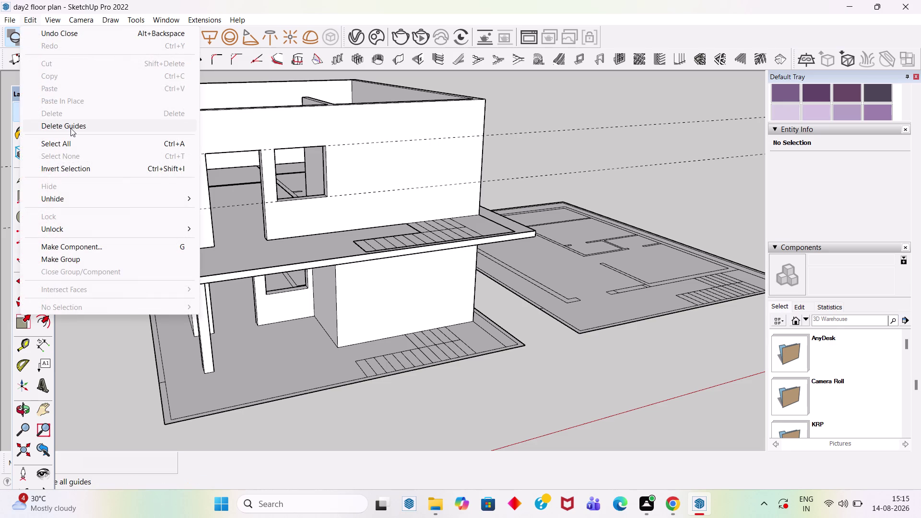
click(71, 129)
scroll(down, 3)
middle_drag(360, 208, 237, 221)
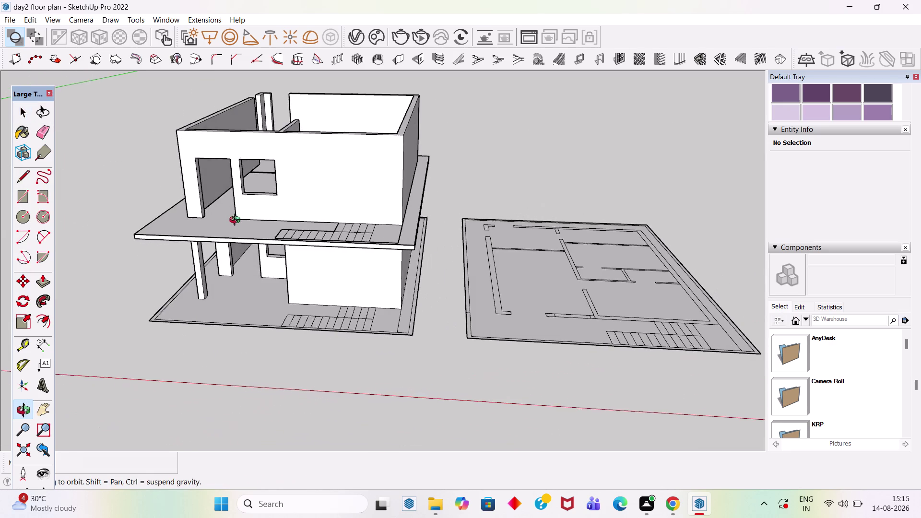
middle_drag(237, 221, 241, 222)
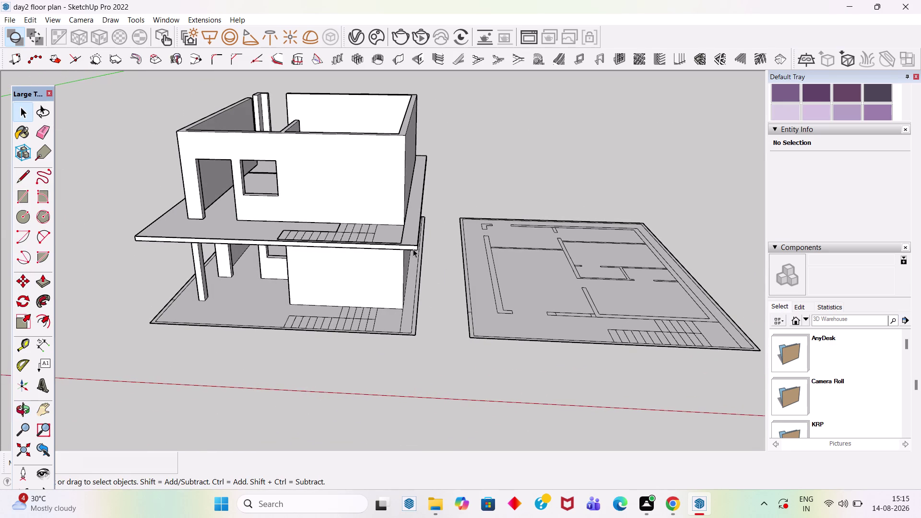
Move the slab group 10' straight up onto the upper-storey walls.
click(413, 249)
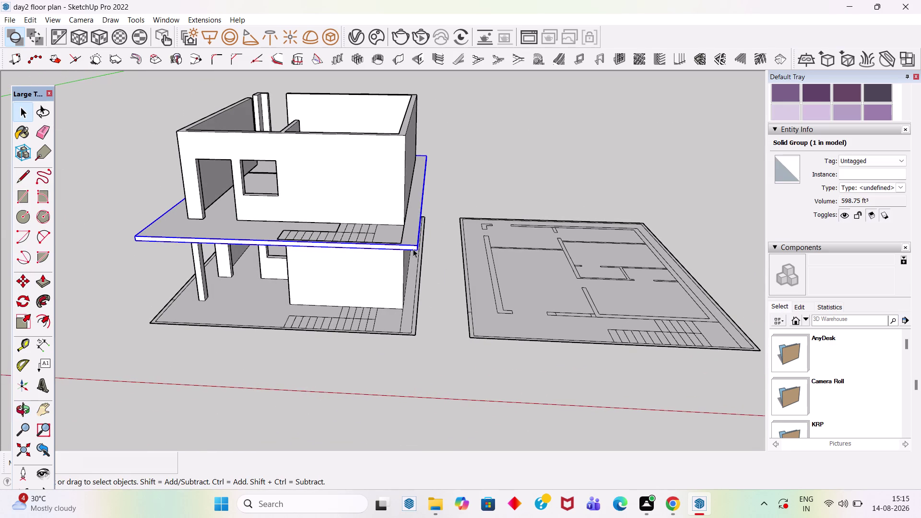
click(413, 248)
key(m)
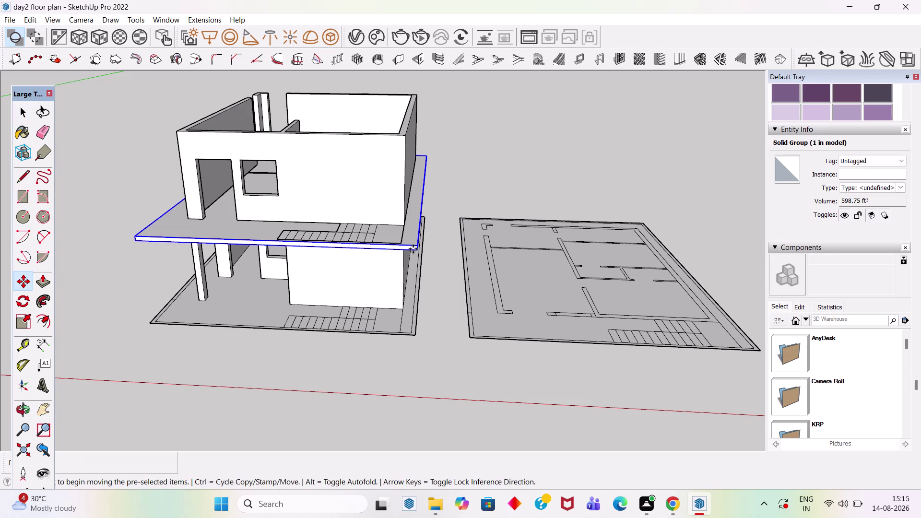
click(420, 255)
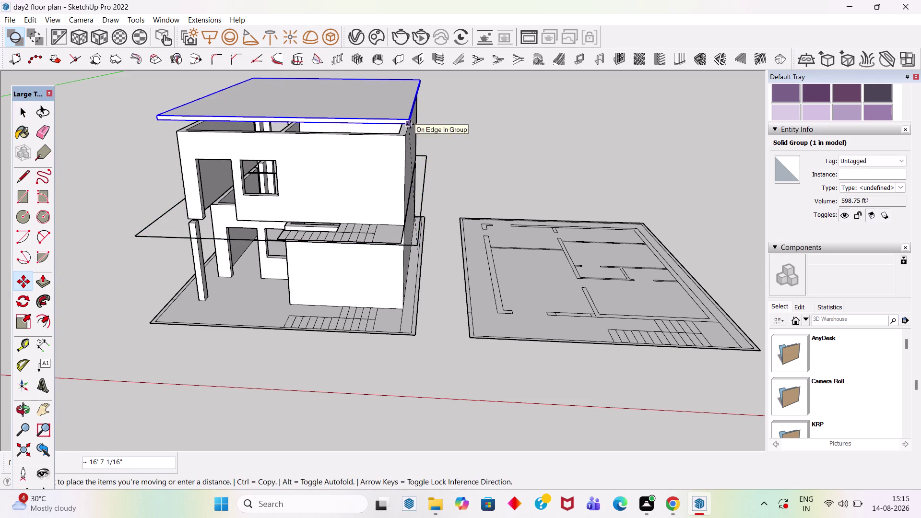
key(Up)
click(410, 124)
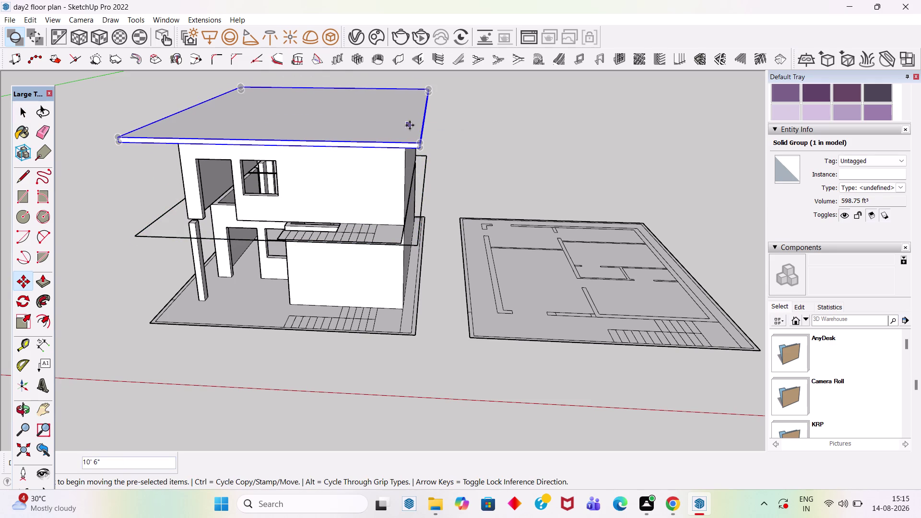
text(10')
key(Return)
scroll(up, 3)
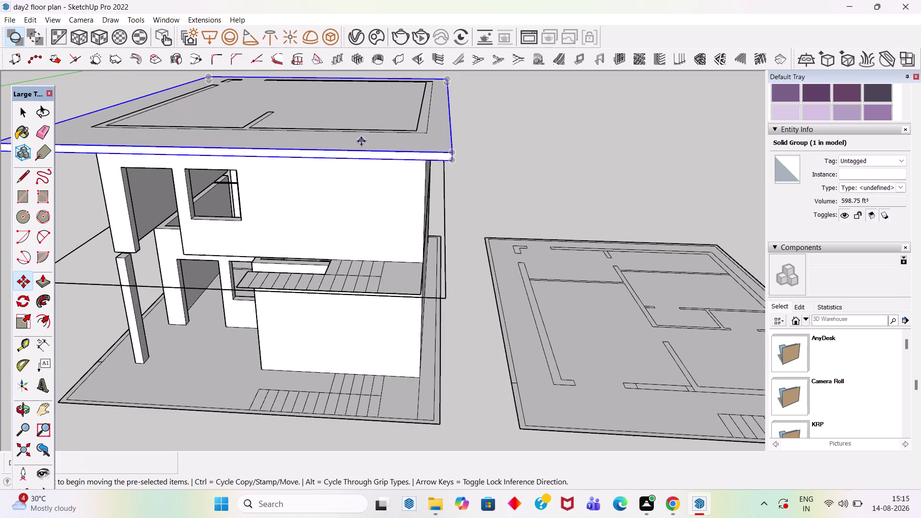
scroll(up, 3)
scroll(up, 3)
middle_drag(425, 114, 430, 155)
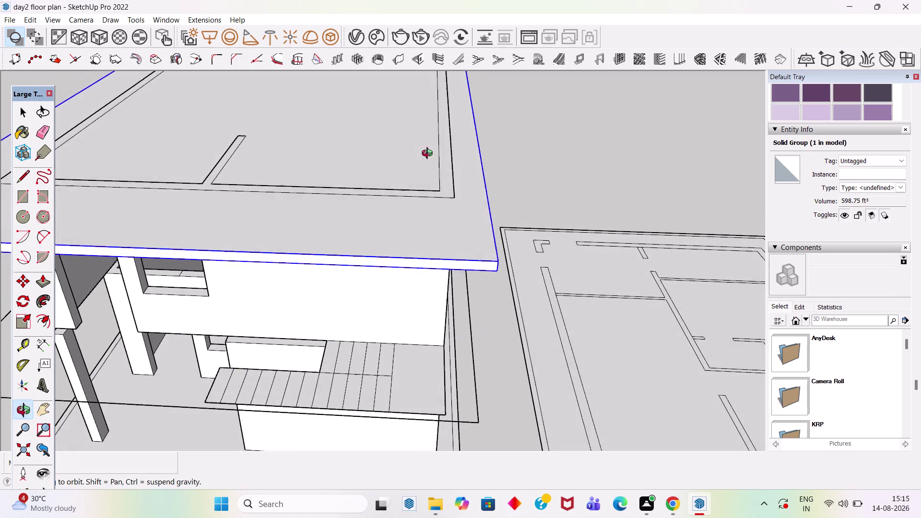
middle_drag(429, 154, 431, 151)
scroll(down, 3)
middle_drag(445, 216, 449, 91)
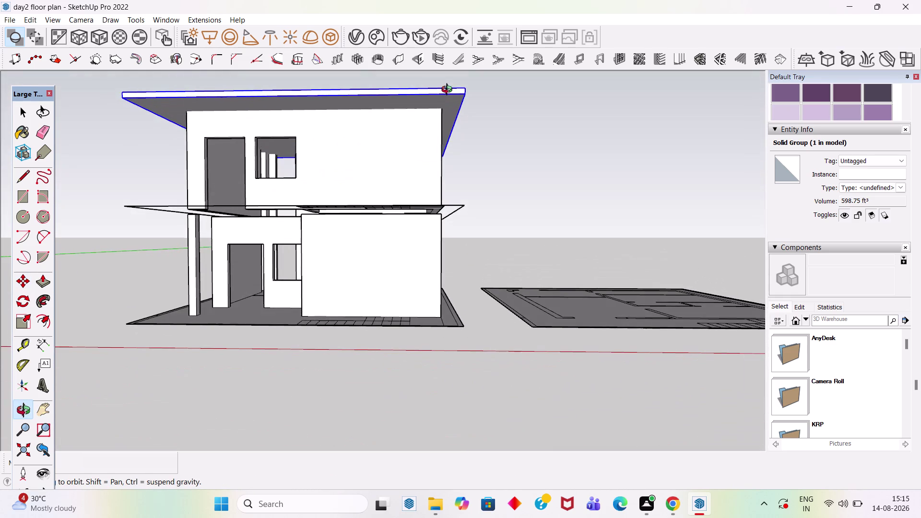
middle_drag(449, 91, 448, 91)
scroll(up, 3)
scroll(up, 3)
middle_drag(474, 123, 353, 155)
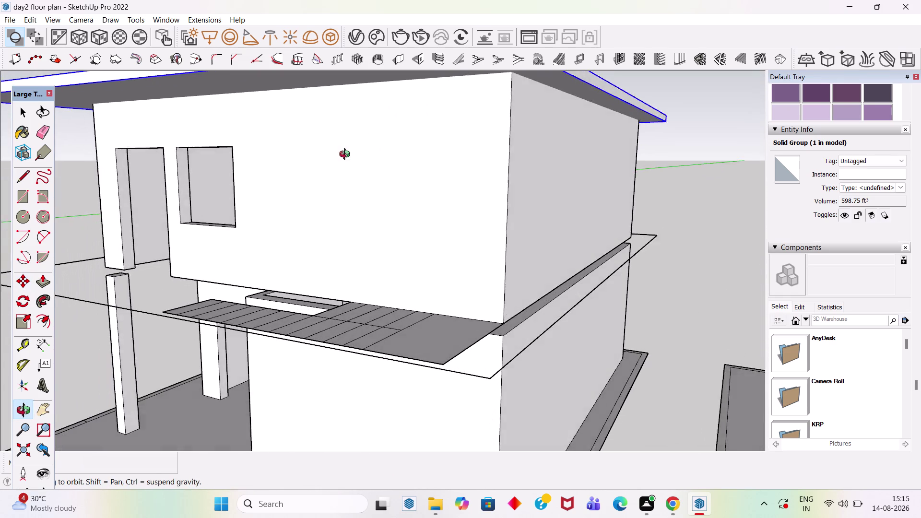
middle_drag(353, 155, 358, 172)
scroll(down, 3)
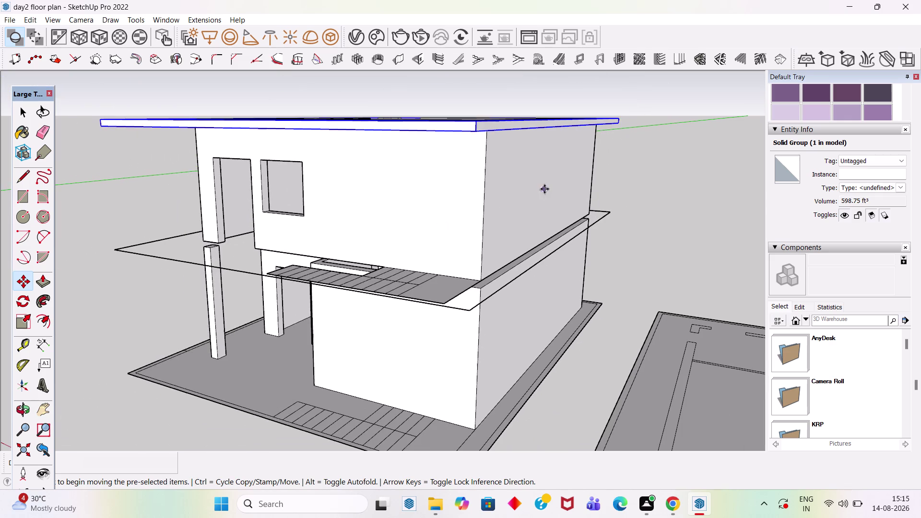
middle_drag(545, 189, 477, 132)
scroll(up, 3)
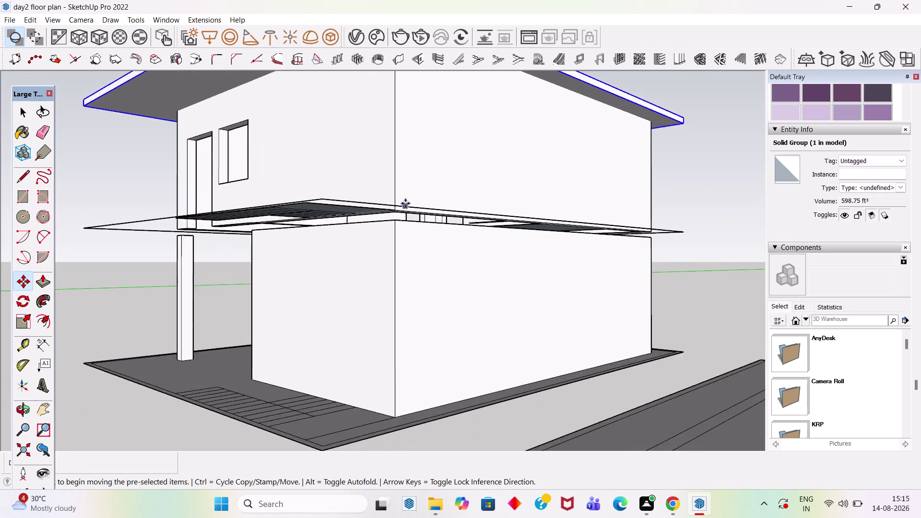
scroll(up, 3)
scroll(down, 3)
middle_drag(409, 201, 396, 235)
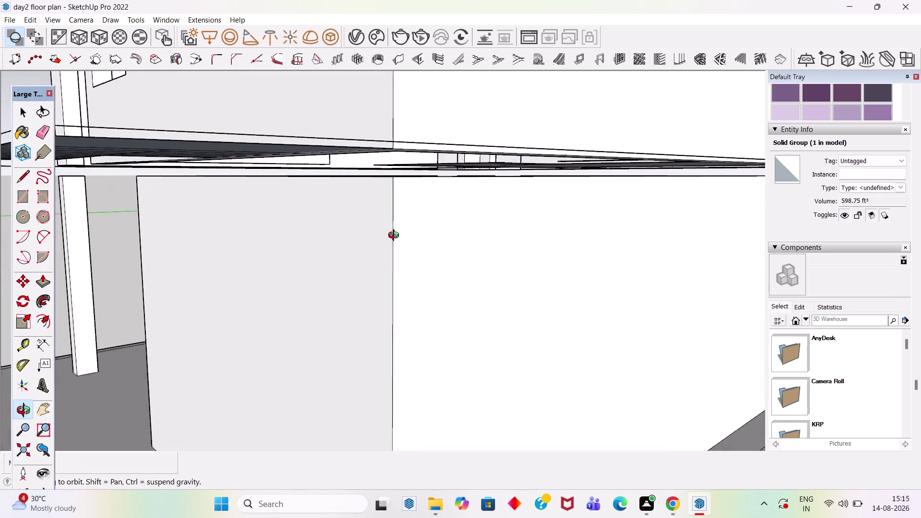
middle_drag(396, 235, 394, 272)
scroll(down, 3)
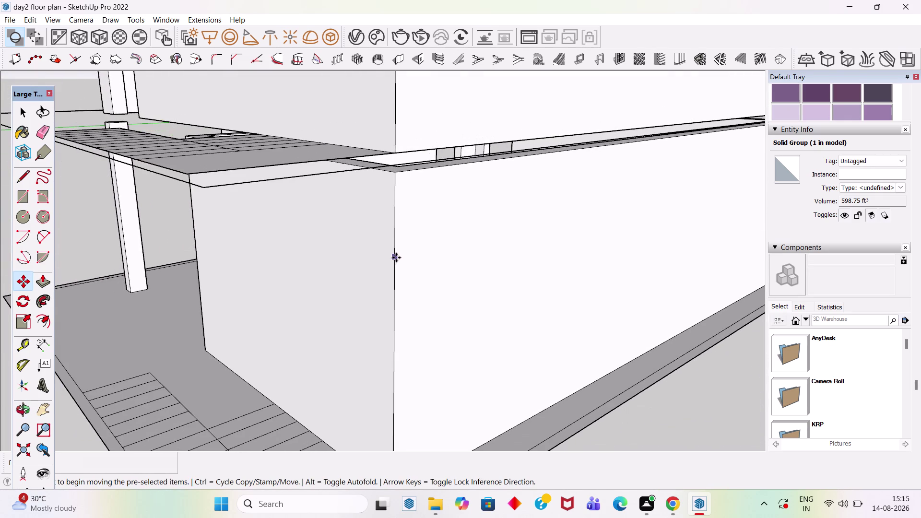
scroll(down, 3)
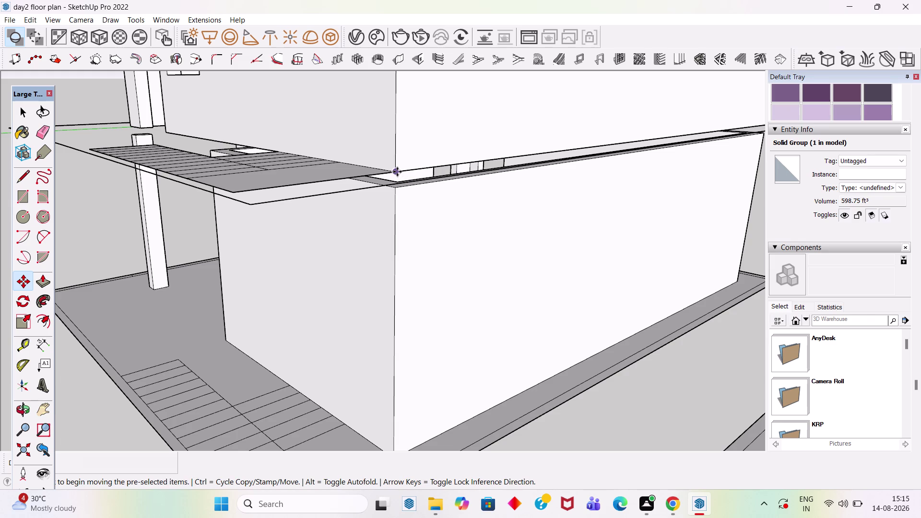
key(Escape)
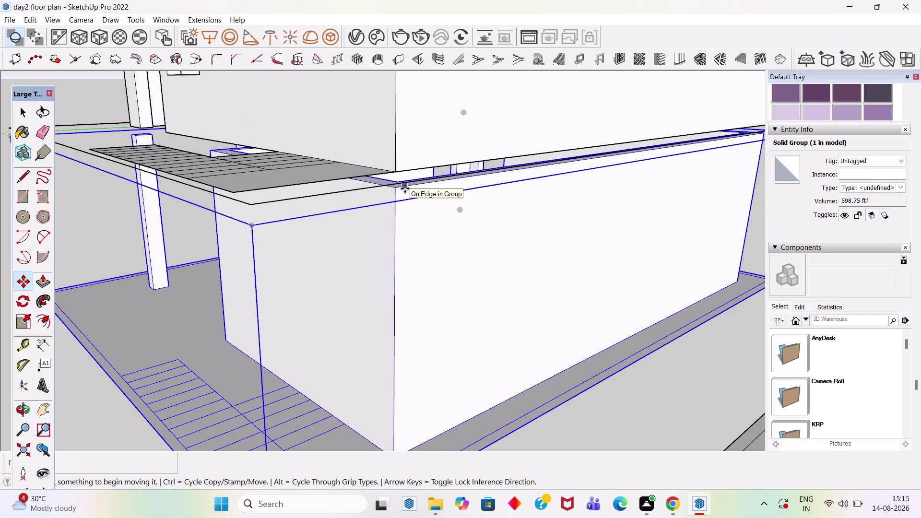
Undo the previous move and copy the ledge slab 10' straight up.
key(Escape)
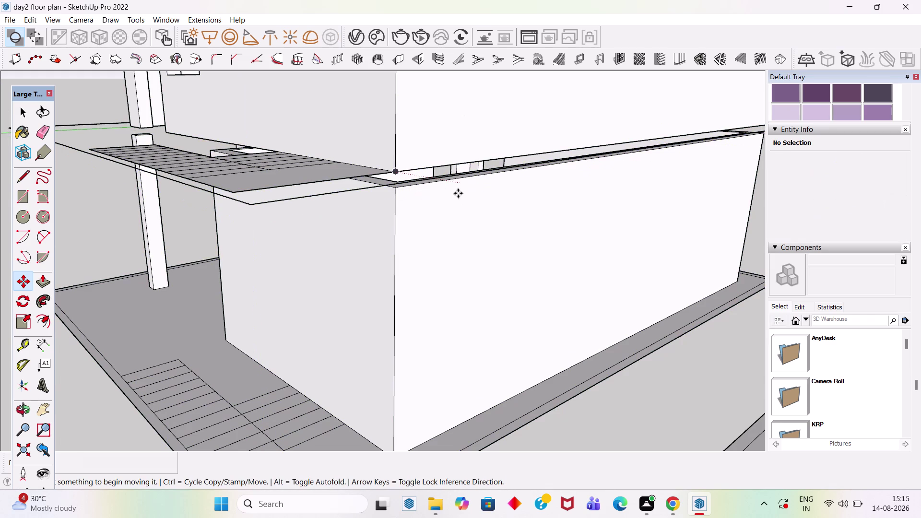
key(ctrl+z)
key(m)
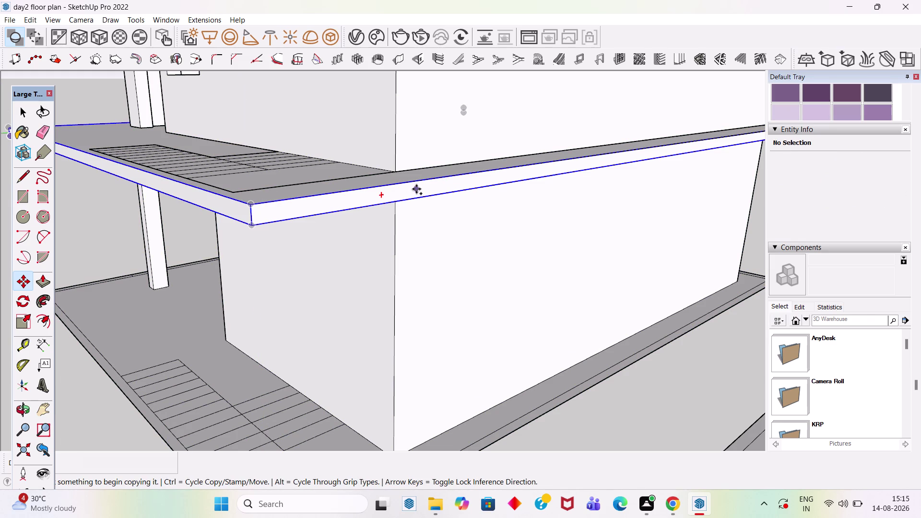
click(250, 225)
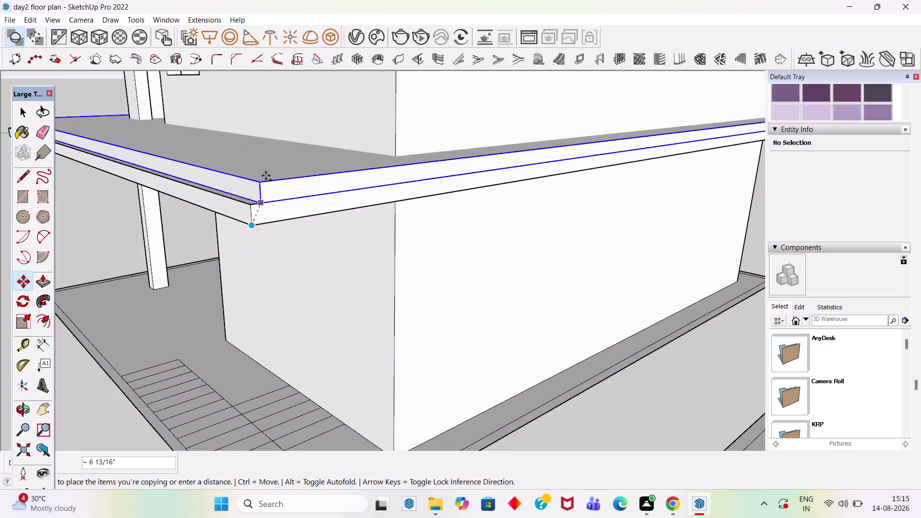
key(Up)
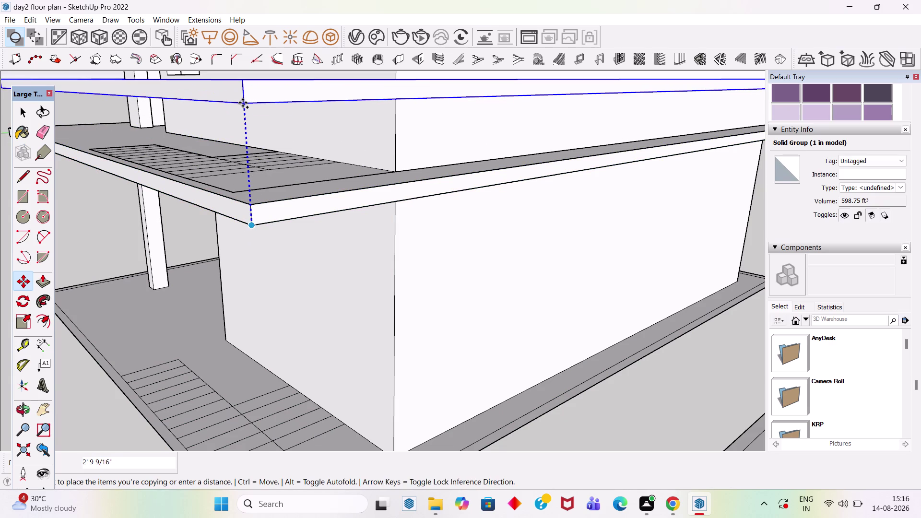
text(10')
key(Return)
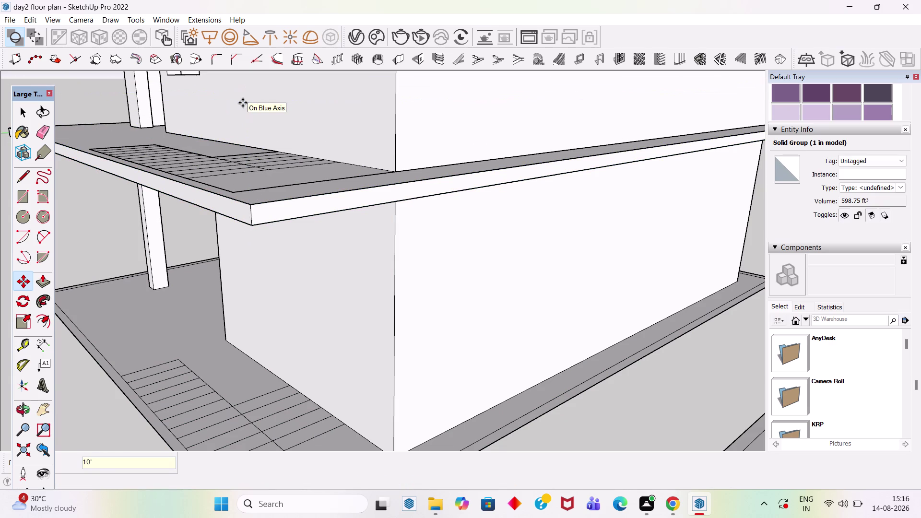
key(space)
Zoom to check the copied slab and return to the Select tool.
scroll(down, 3)
scroll(up, 3)
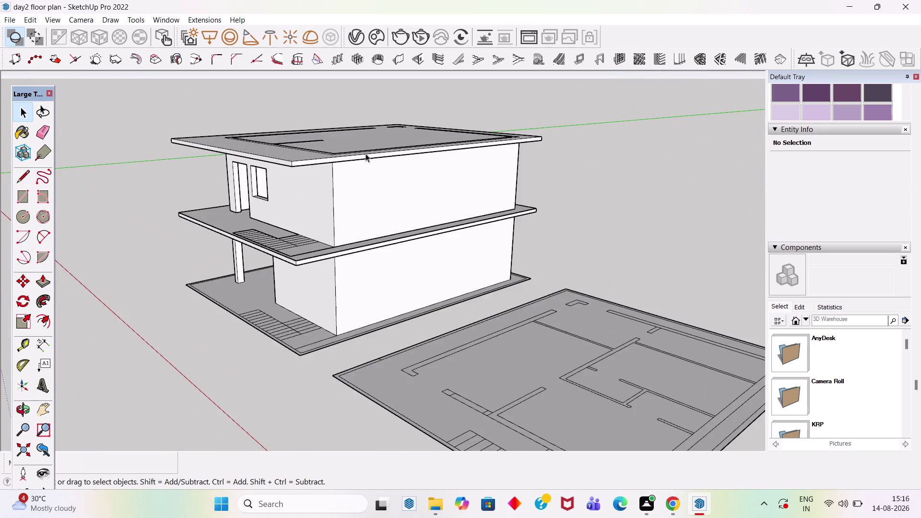
scroll(up, 3)
key(space)
click(233, 101)
Select the upper storey and slab groups for copying.
scroll(down, 3)
middle_drag(339, 169, 544, 120)
click(432, 182)
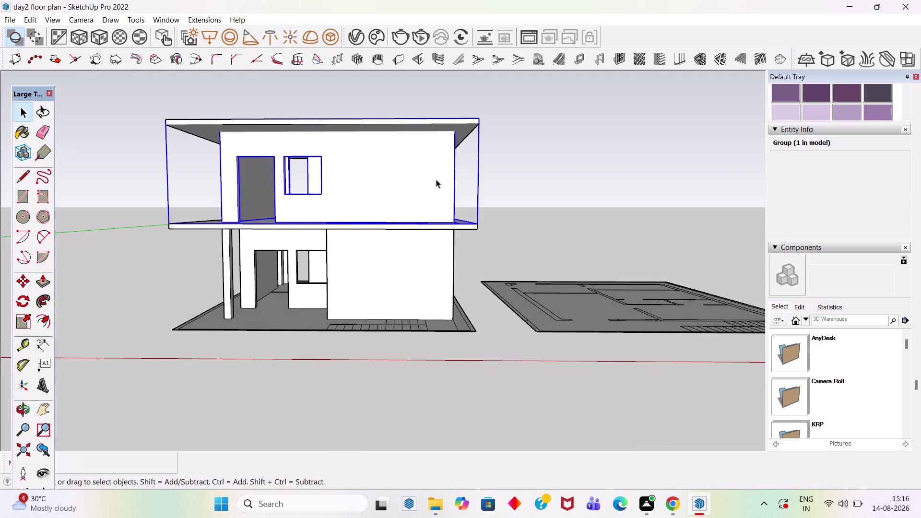
click(446, 120)
scroll(up, 3)
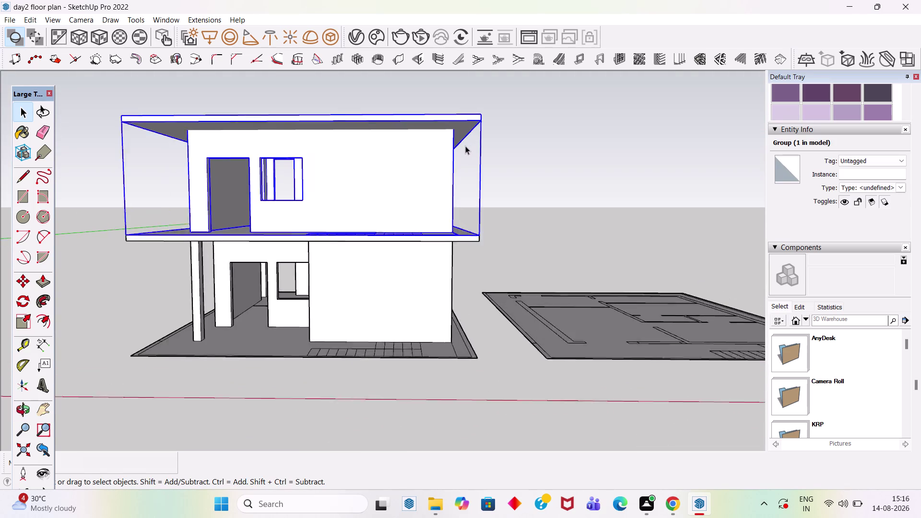
scroll(up, 3)
key(m)
scroll(up, 3)
click(446, 256)
Copy the selected groups 10' higher, snapped to the slab corner, forming a third storey.
scroll(down, 3)
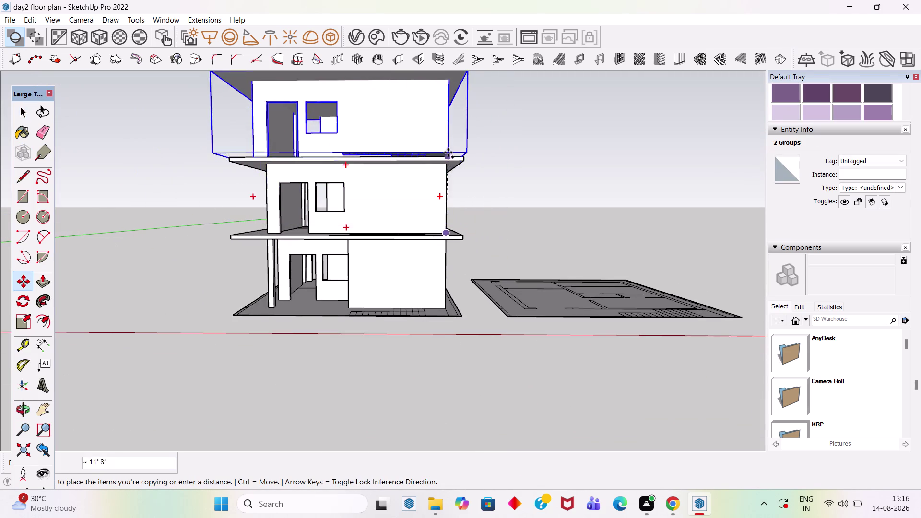
scroll(up, 3)
middle_drag(444, 169, 442, 243)
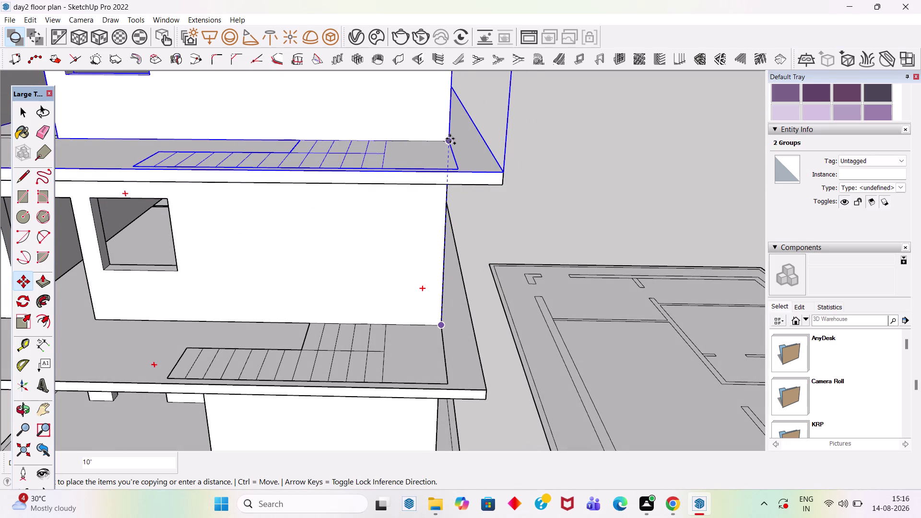
click(450, 138)
key(space)
click(595, 154)
scroll(down, 3)
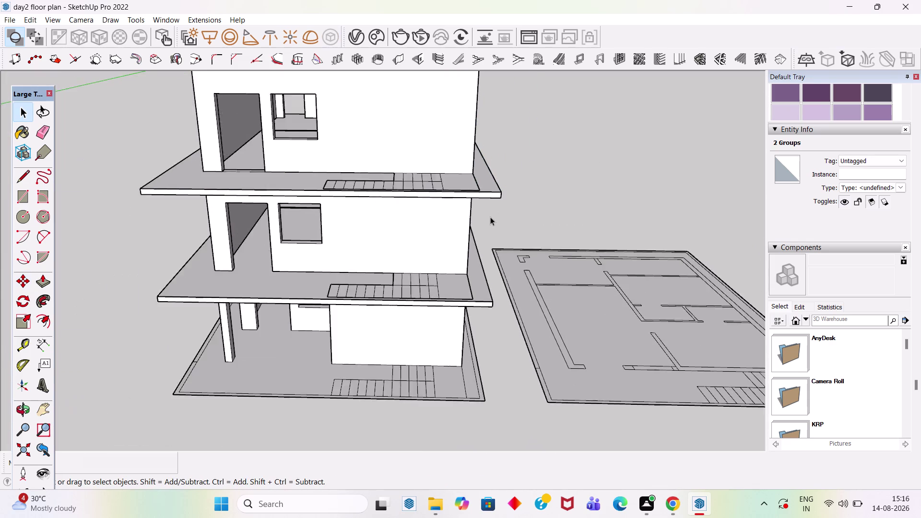
scroll(down, 3)
scroll(up, 3)
middle_drag(497, 226, 509, 144)
scroll(up, 3)
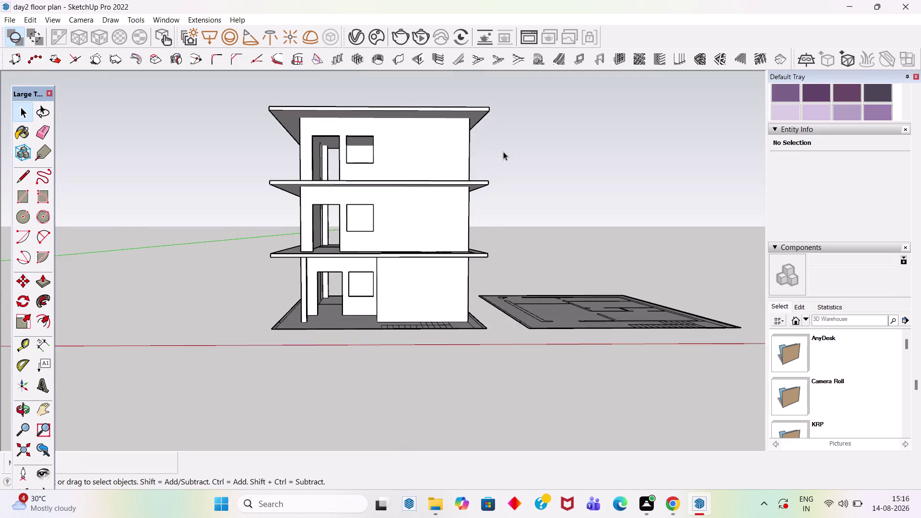
scroll(down, 3)
middle_drag(505, 174, 515, 159)
scroll(up, 3)
scroll(up, 3)
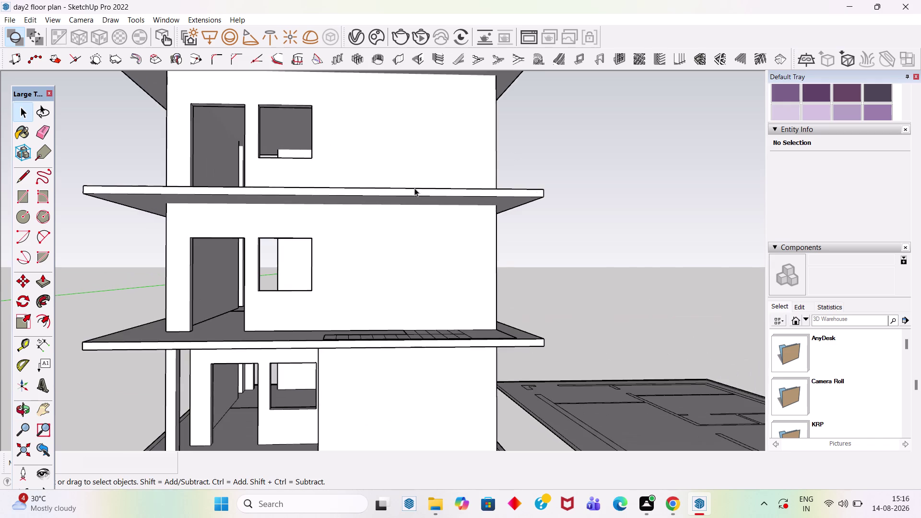
scroll(down, 3)
middle_drag(423, 241, 461, 235)
scroll(up, 3)
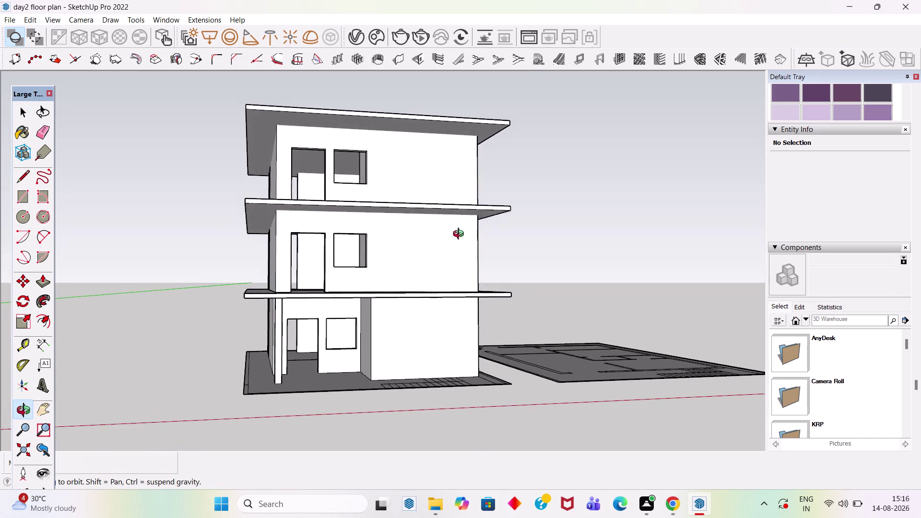
middle_drag(460, 235, 424, 255)
key(space)
scroll(up, 3)
scroll(down, 3)
middle_drag(363, 226, 394, 198)
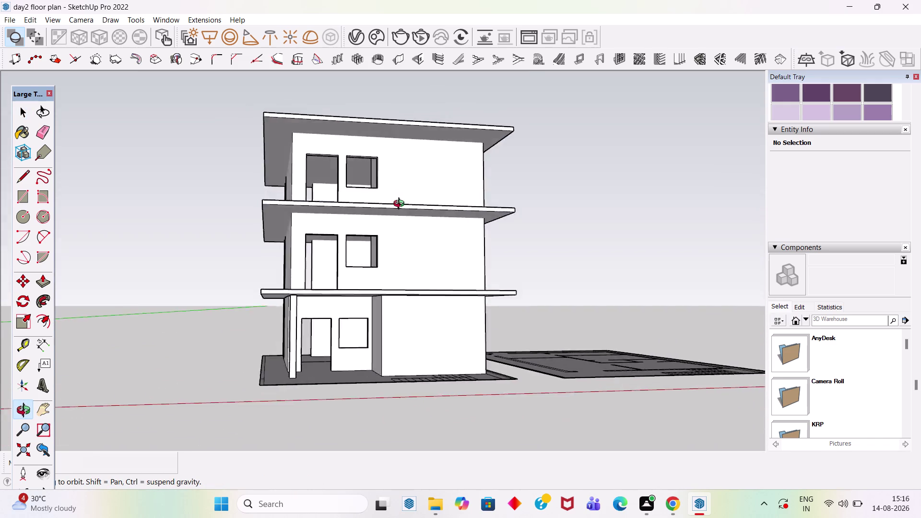
middle_drag(395, 198, 682, 256)
scroll(down, 3)
middle_drag(405, 272, 619, 239)
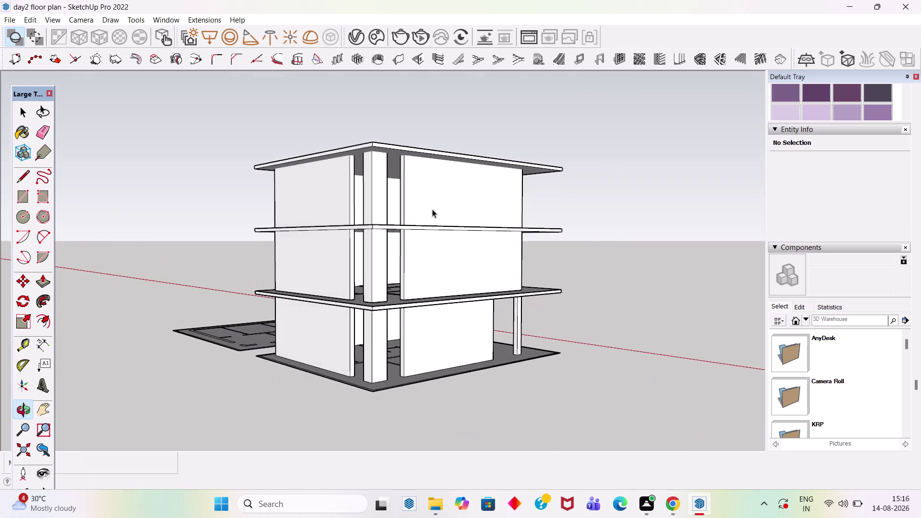
scroll(up, 3)
middle_drag(443, 181, 313, 207)
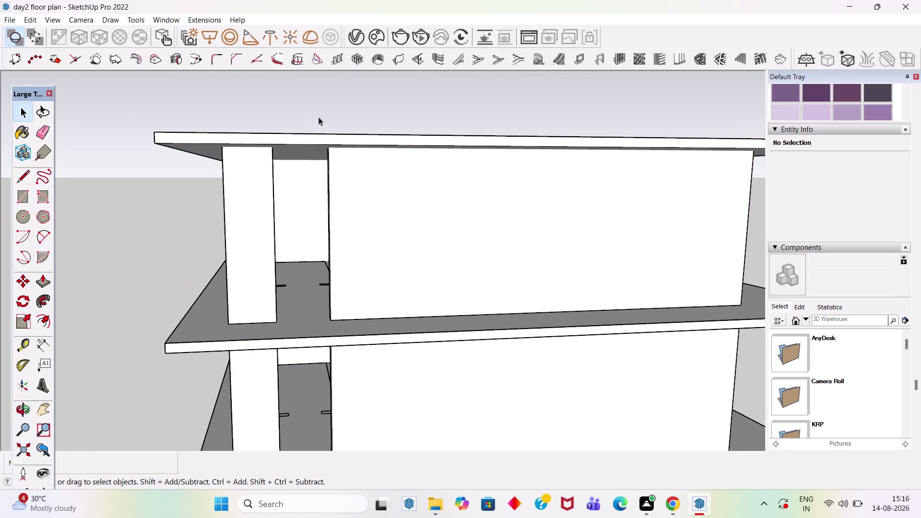
scroll(down, 3)
middle_drag(491, 230, 204, 245)
Select the storey groups and double-click into the top storey group.
click(313, 247)
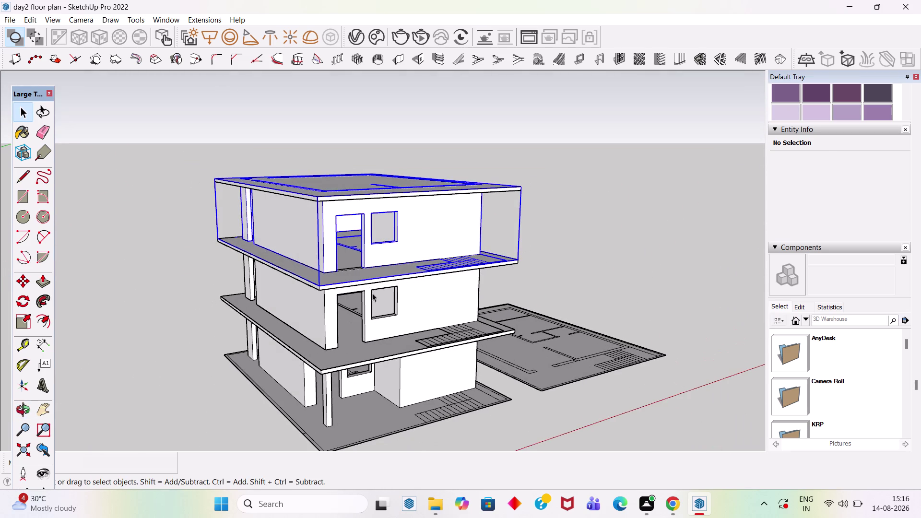
click(410, 320)
click(303, 378)
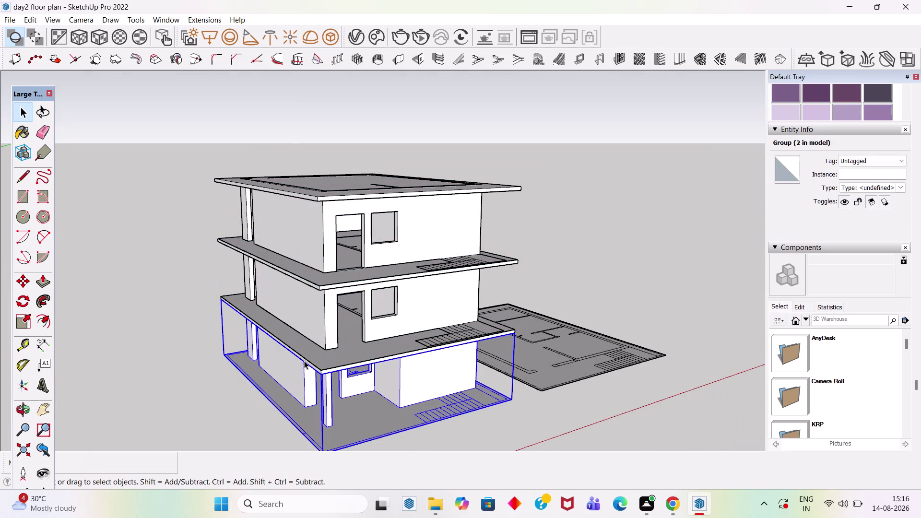
click(288, 142)
scroll(up, 3)
middle_drag(403, 249, 308, 232)
double_click(279, 180)
scroll(up, 3)
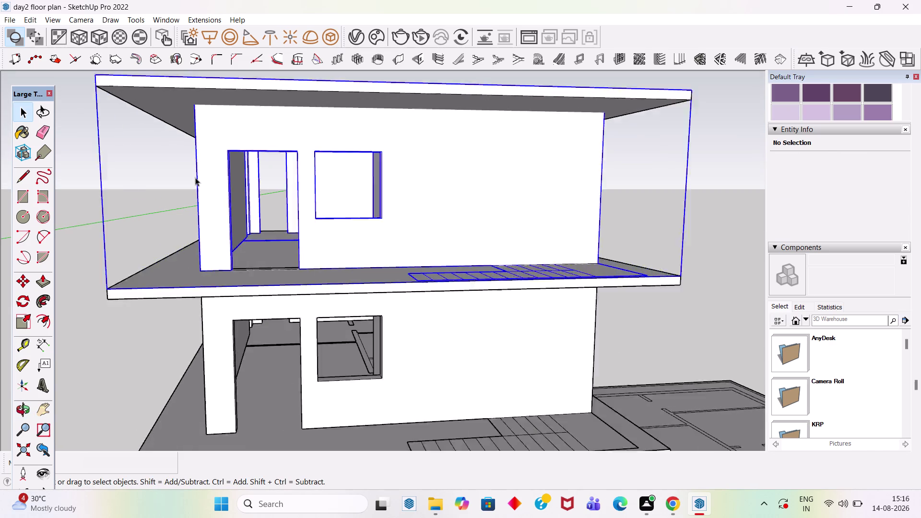
scroll(up, 3)
double_click(233, 137)
Orbit and zoom in close to the top storey's wall tops.
scroll(up, 3)
scroll(down, 3)
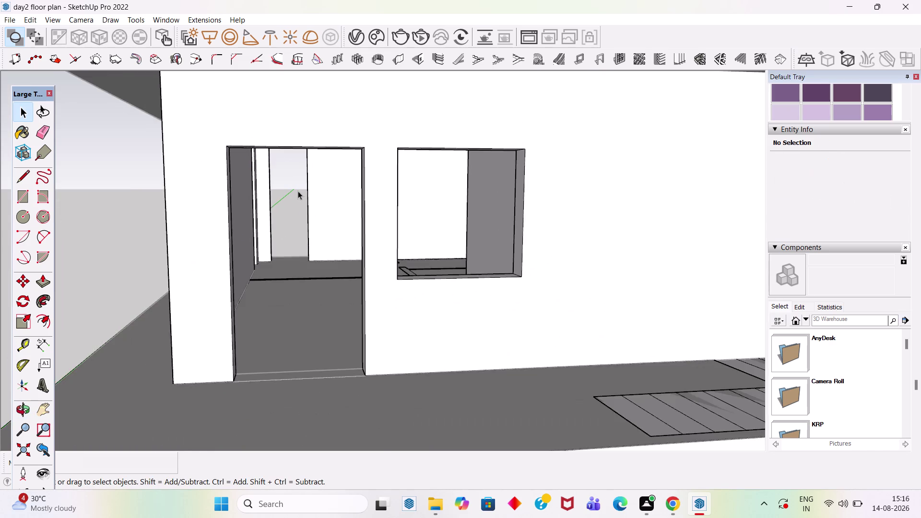
scroll(down, 3)
scroll(down, 3)
scroll(down, 3)
middle_drag(317, 277, 315, 247)
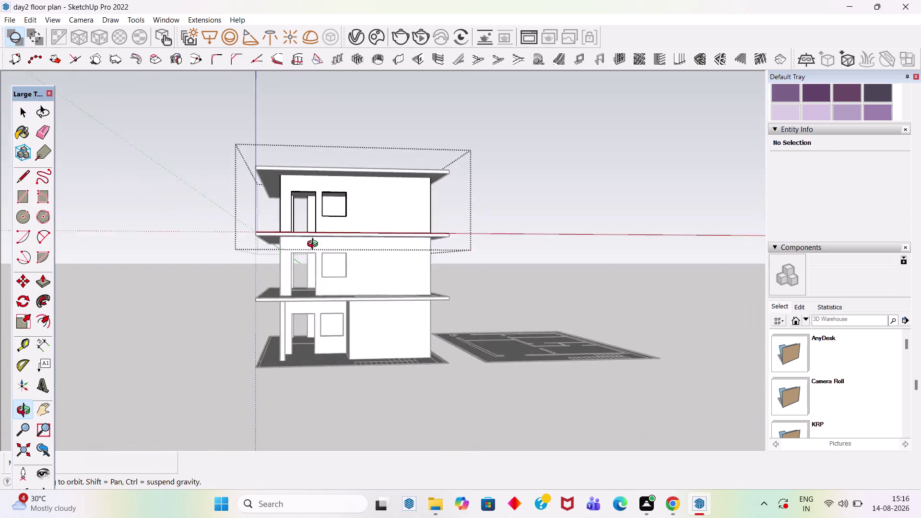
middle_drag(315, 248, 637, 253)
scroll(up, 3)
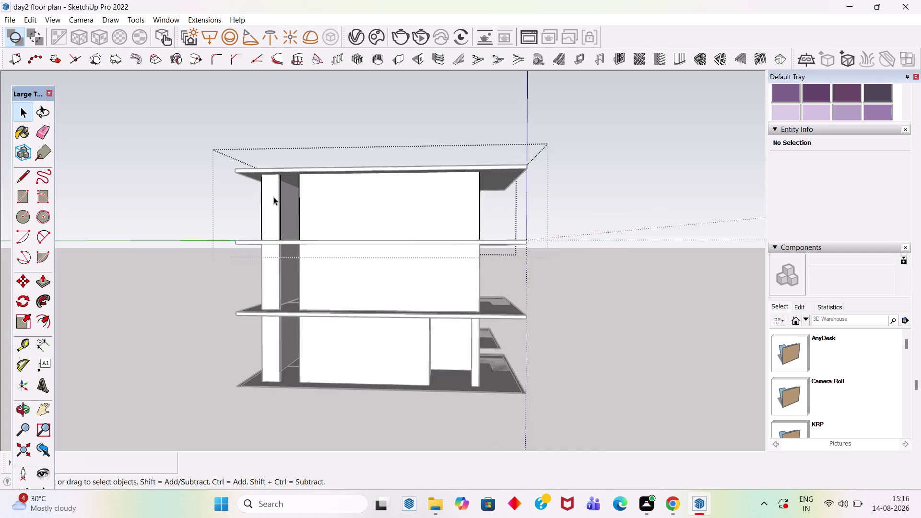
scroll(up, 3)
middle_drag(291, 181, 347, 172)
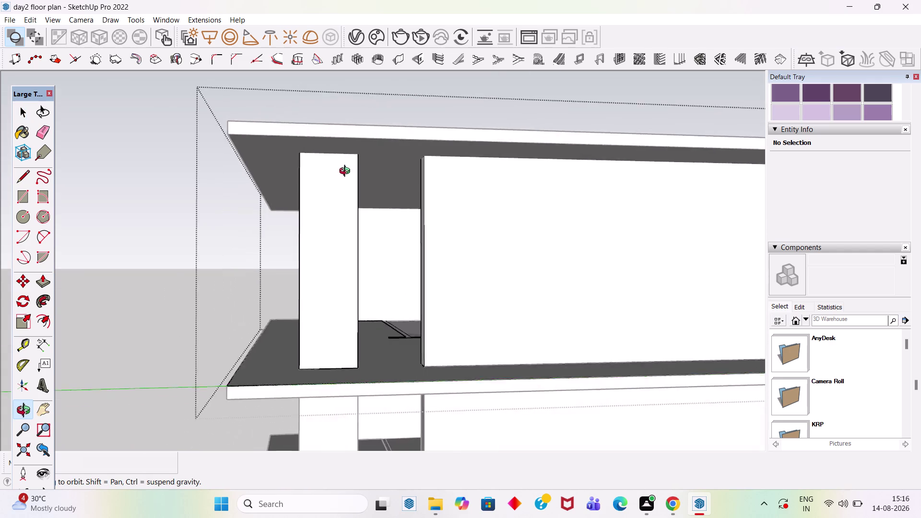
middle_drag(348, 172, 318, 175)
scroll(up, 3)
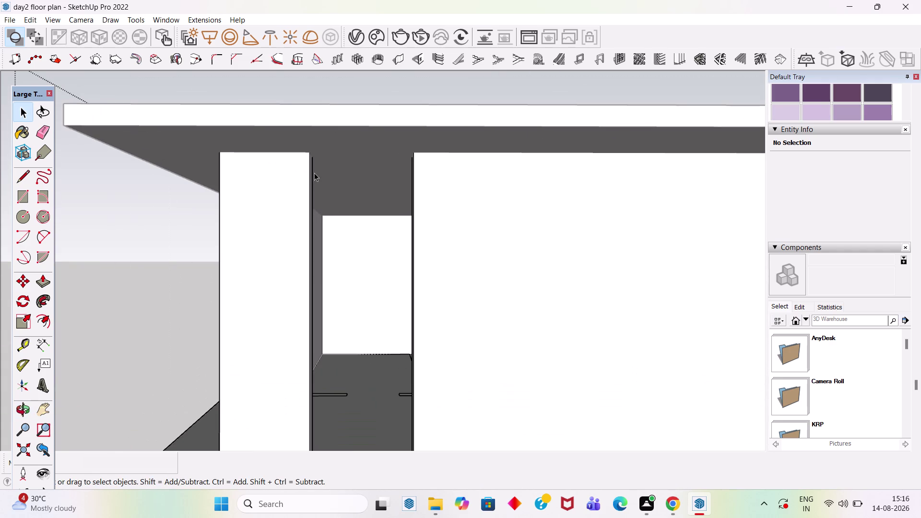
key(r)
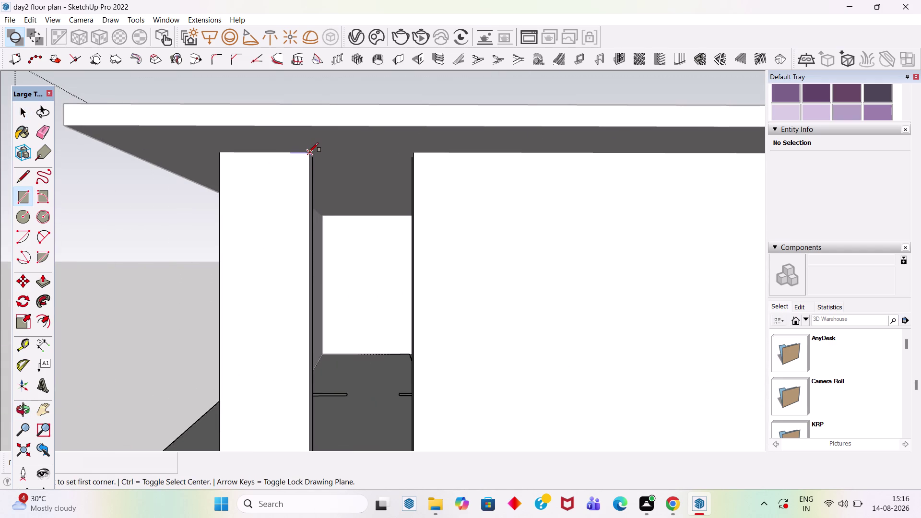
key(space)
key(t)
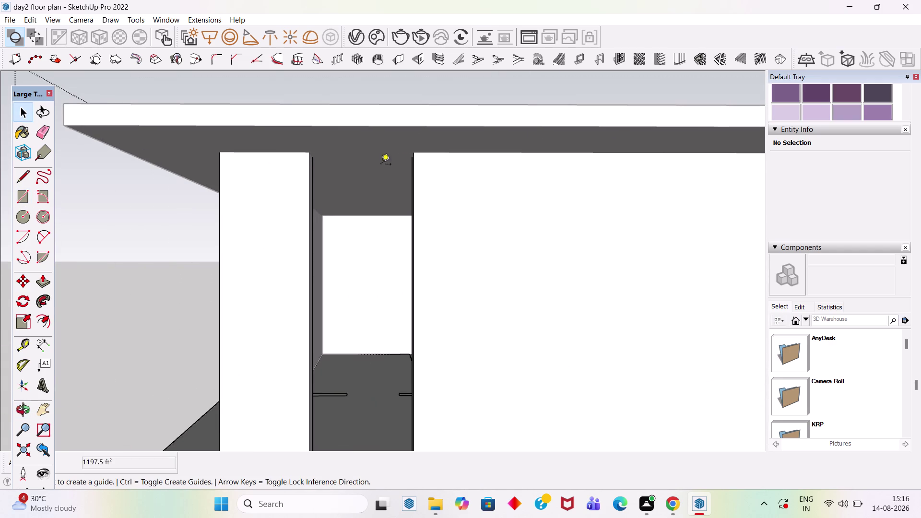
click(440, 153)
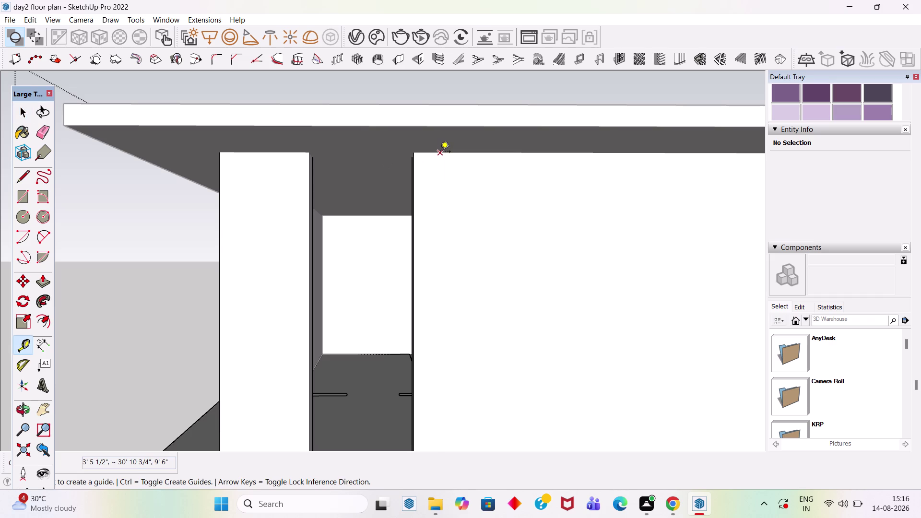
key(Escape)
scroll(down, 3)
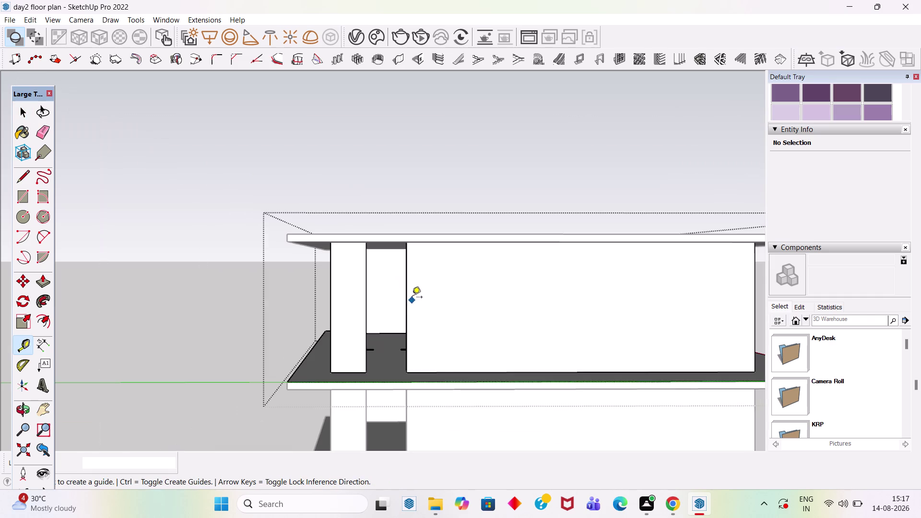
middle_drag(430, 292, 476, 308)
scroll(up, 3)
middle_drag(403, 281, 399, 320)
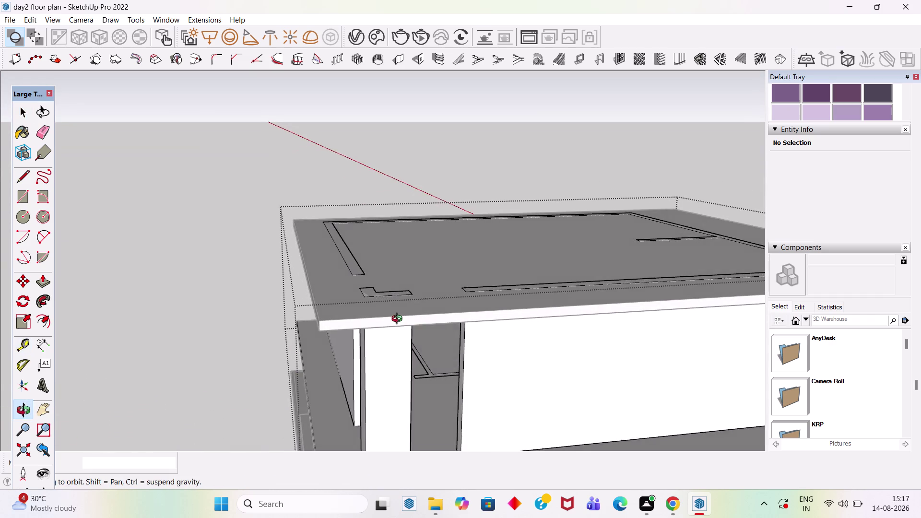
middle_drag(399, 319, 399, 320)
scroll(up, 3)
scroll(up, 3)
scroll(down, 3)
middle_drag(373, 308, 370, 293)
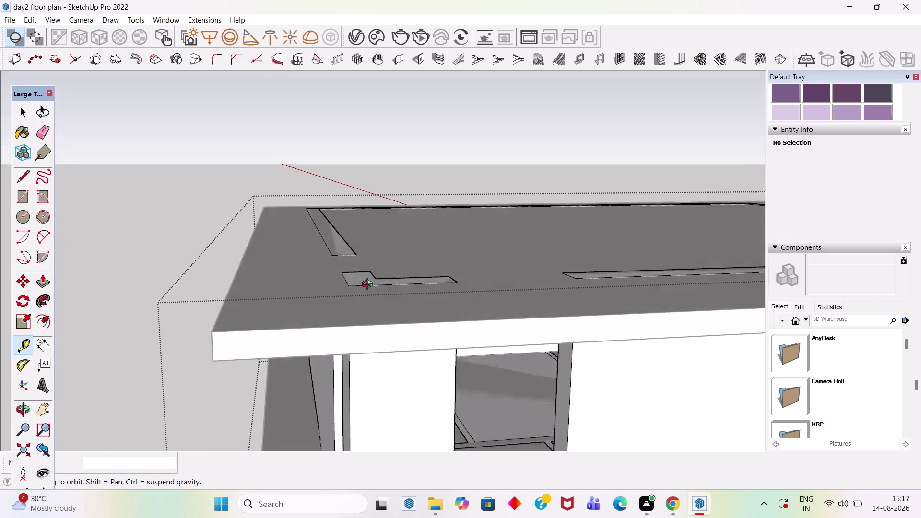
middle_drag(370, 293, 375, 229)
scroll(up, 3)
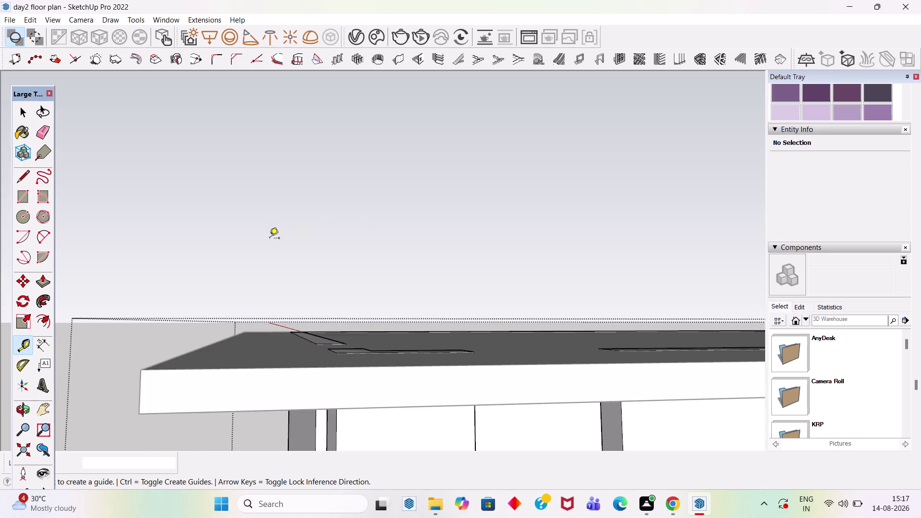
scroll(down, 3)
scroll(down, 3)
key(space)
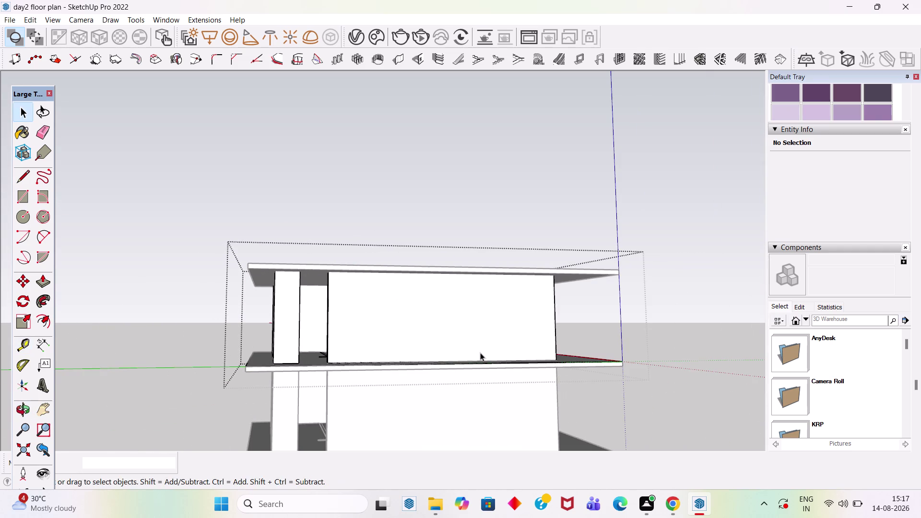
middle_drag(469, 352, 95, 361)
scroll(up, 3)
scroll(down, 3)
middle_drag(454, 339, 368, 316)
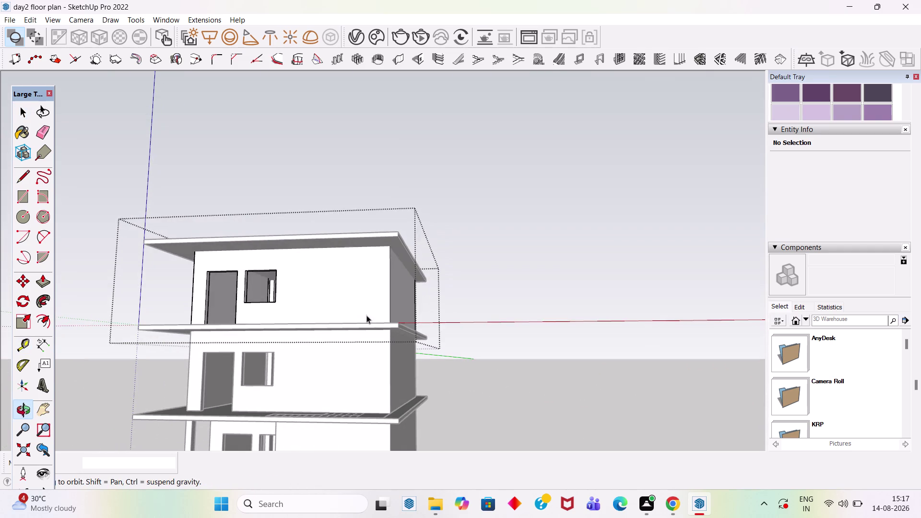
middle_drag(368, 316, 368, 316)
scroll(down, 3)
scroll(down, 3)
scroll(up, 3)
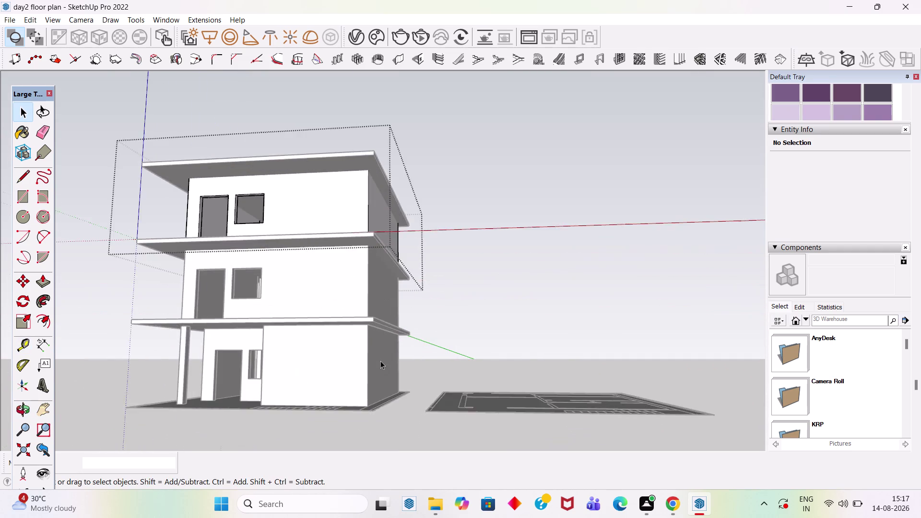
scroll(up, 3)
scroll(down, 3)
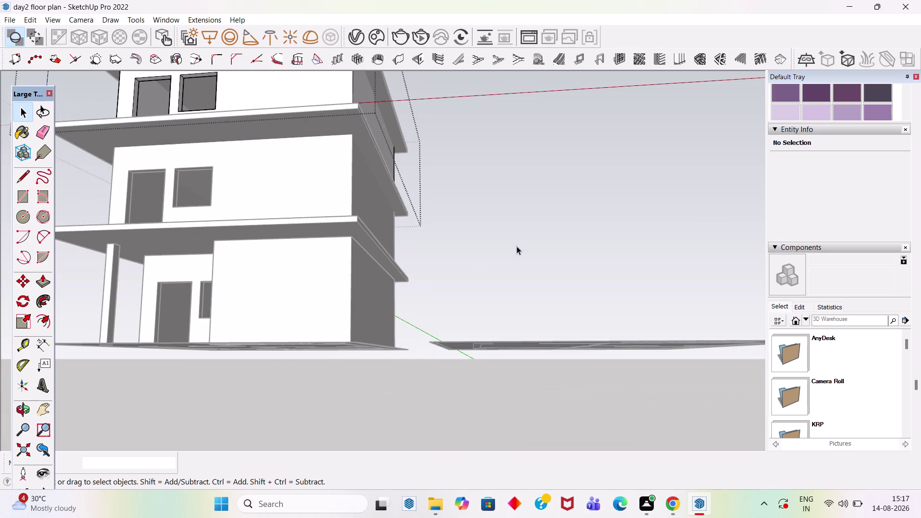
click(518, 244)
middle_drag(449, 255, 483, 319)
scroll(up, 3)
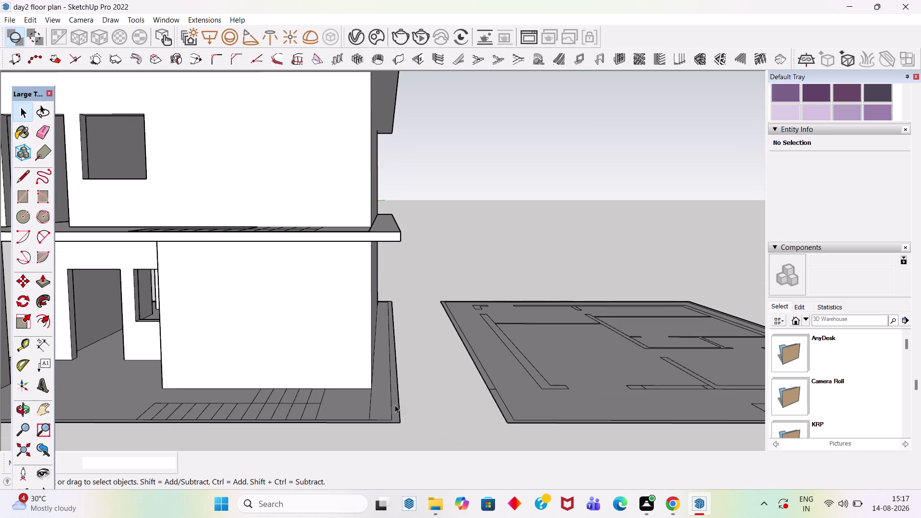
key(t)
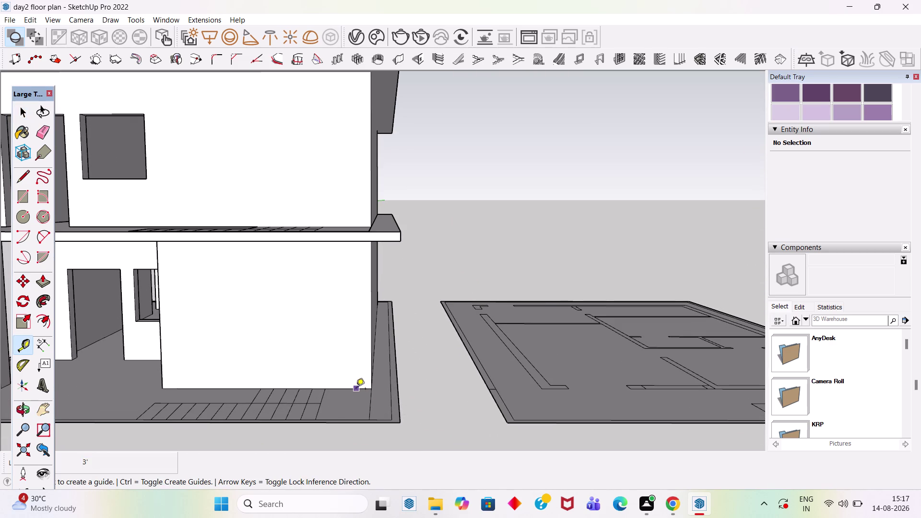
Place two guide lines at 10' intervals up from the wall base.
click(356, 390)
text(10)
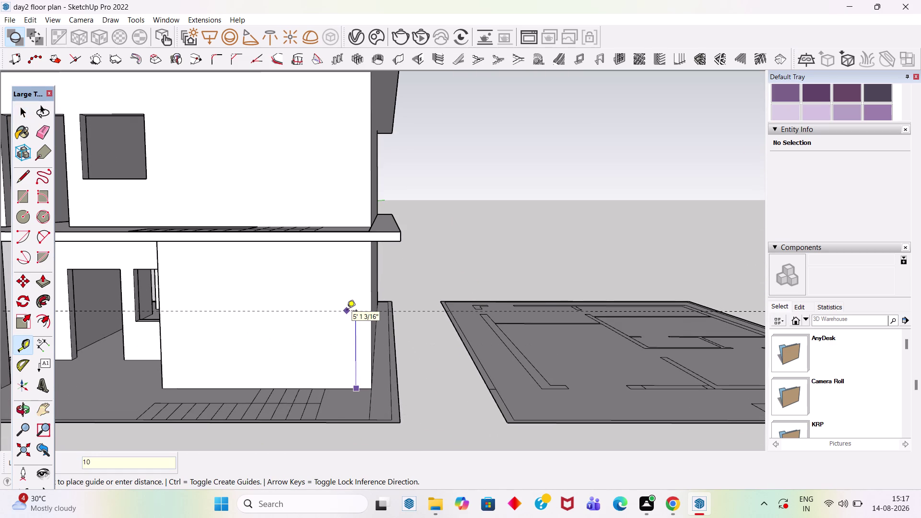
key(apostrophe)
key(Return)
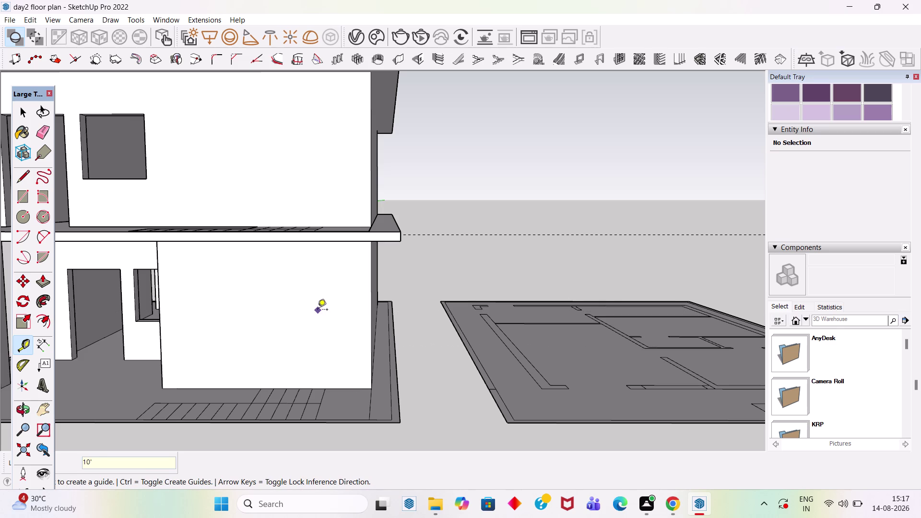
click(432, 236)
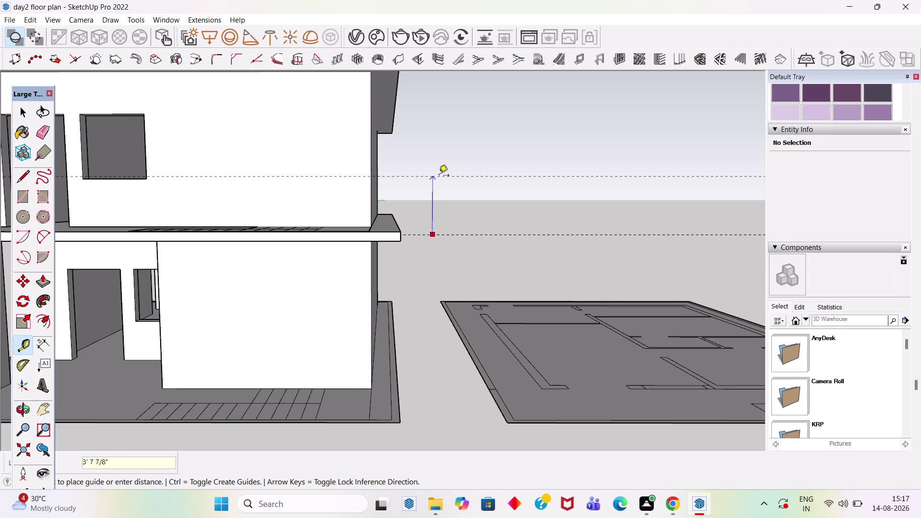
text(10')
key(Return)
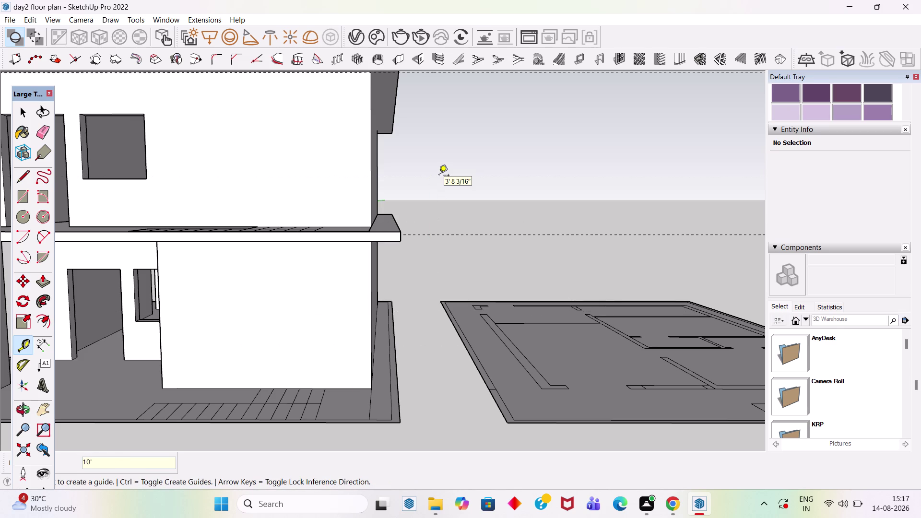
Place a third guide 10' above the top guide line.
scroll(down, 3)
scroll(up, 3)
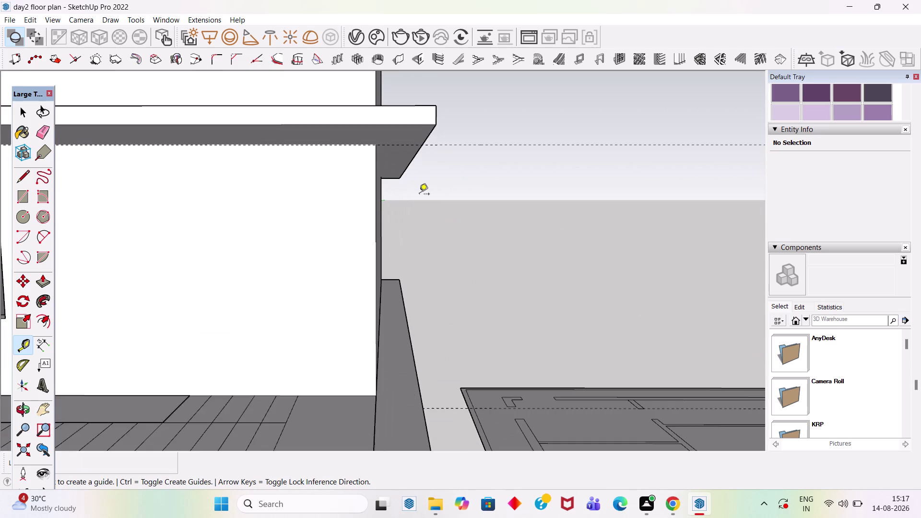
scroll(up, 3)
middle_drag(419, 194, 412, 193)
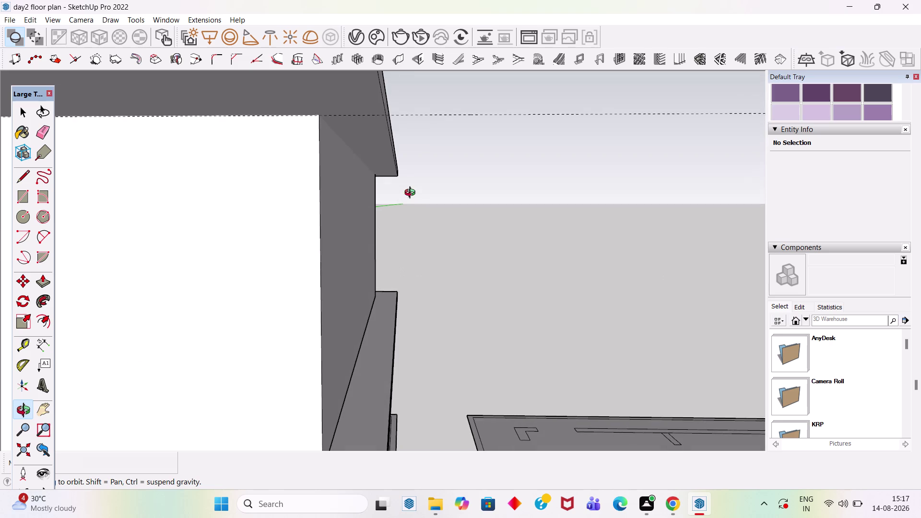
middle_drag(412, 193, 412, 203)
click(411, 163)
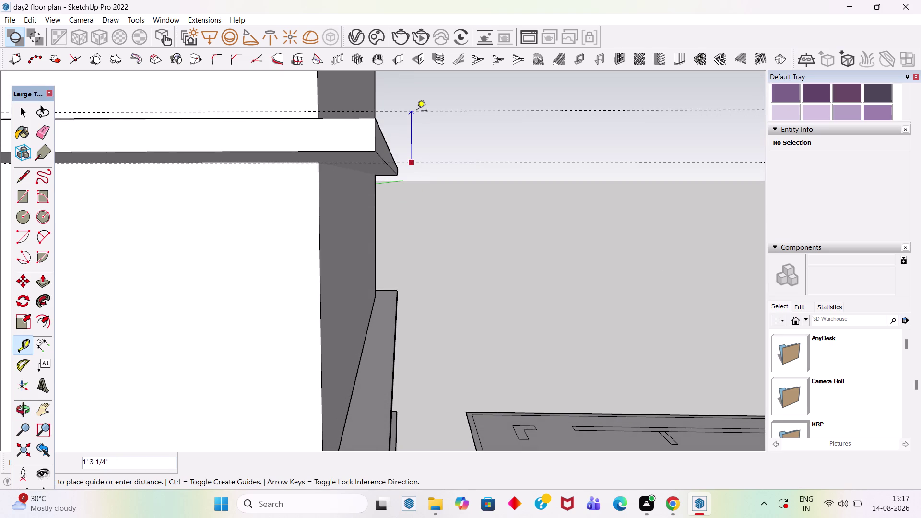
text(10')
key(Return)
Return to the Select tool and orbit out to view the whole building.
scroll(down, 3)
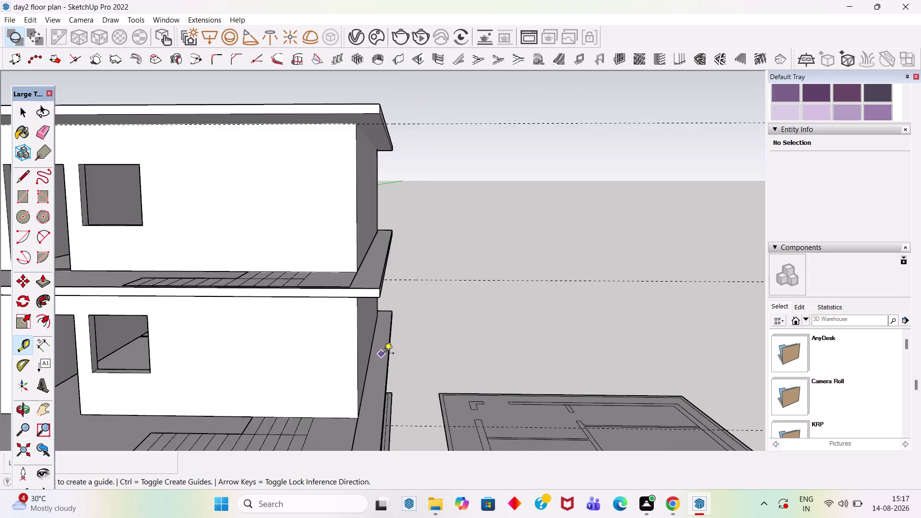
scroll(down, 3)
scroll(up, 3)
middle_drag(501, 309, 499, 289)
key(space)
scroll(down, 3)
middle_drag(448, 293, 642, 292)
scroll(down, 3)
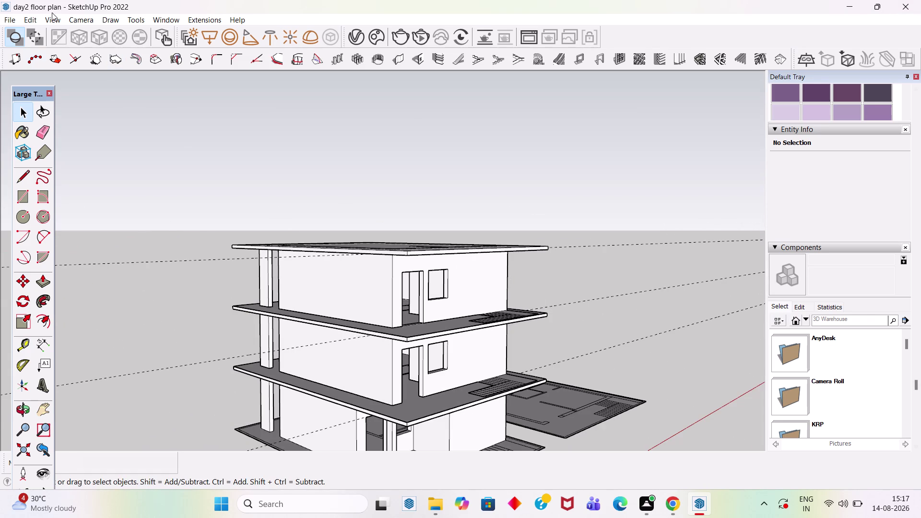
Delete all guide lines from the model and zoom in on the roof slab.
click(34, 18)
click(64, 126)
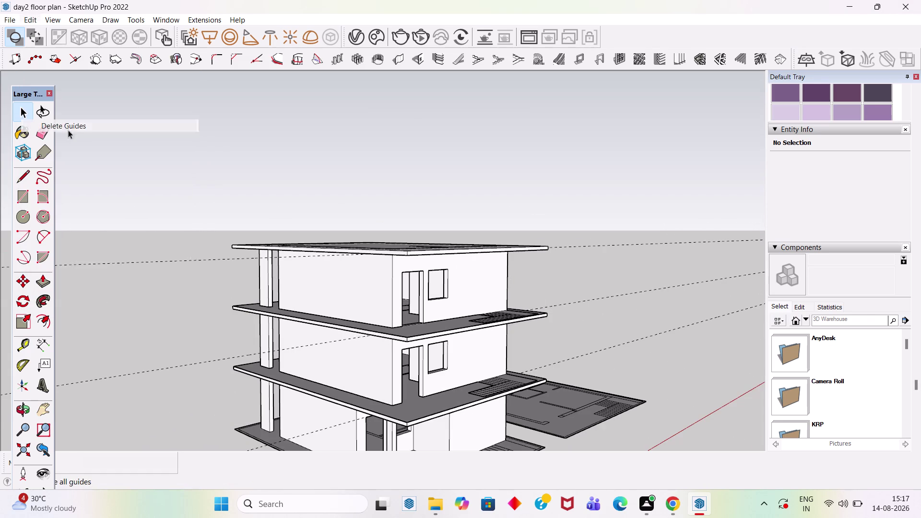
scroll(up, 3)
middle_drag(283, 325, 404, 322)
scroll(up, 3)
scroll(up, 3)
scroll(up, 3)
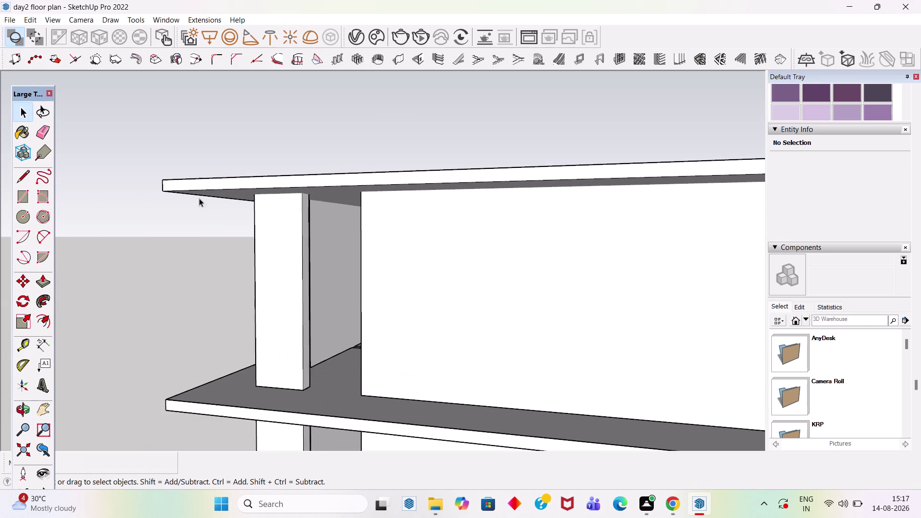
scroll(down, 3)
middle_drag(294, 229, 380, 230)
scroll(up, 3)
scroll(up, 3)
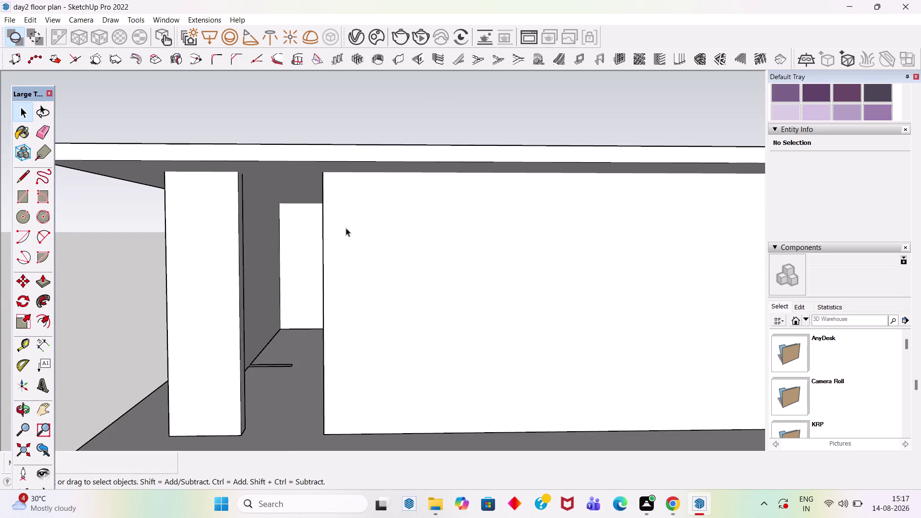
double_click(347, 228)
scroll(up, 3)
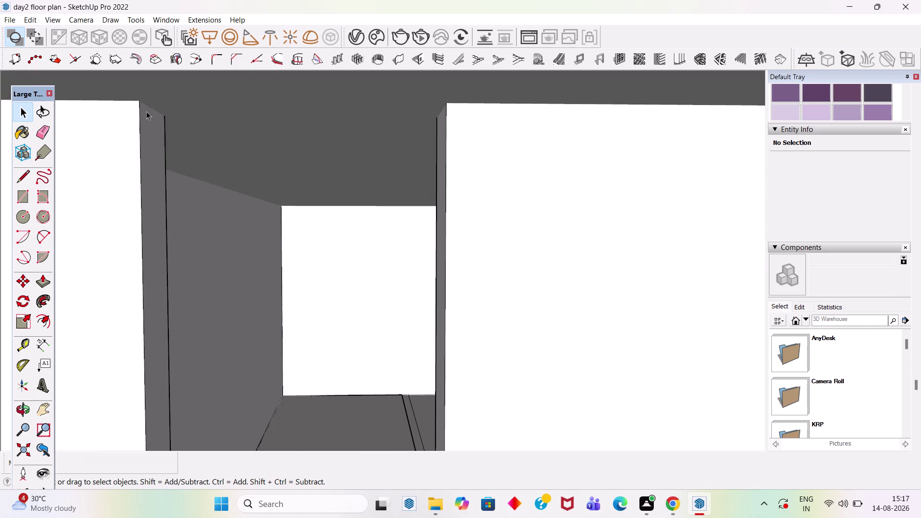
Move the roof slab group 6 inches by its bottom corner so it rests on the wall tops.
click(150, 107)
scroll(down, 3)
scroll(down, 3)
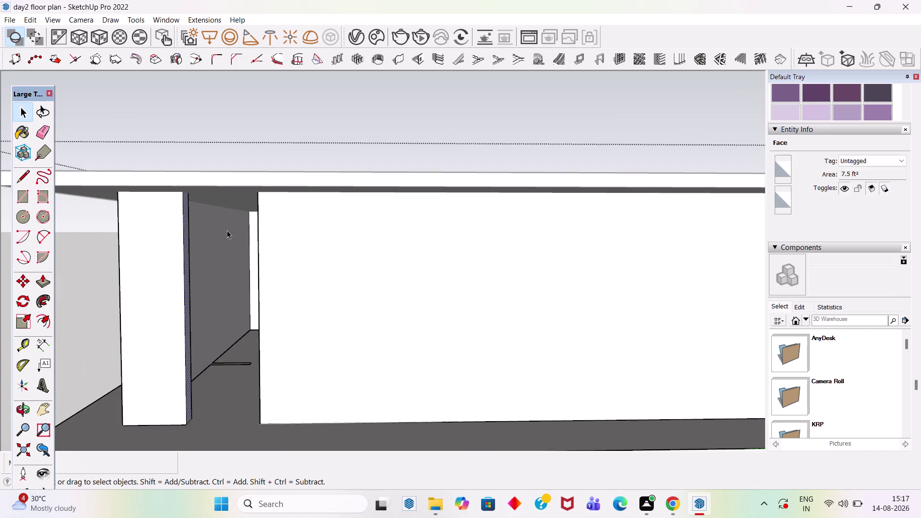
click(151, 110)
click(172, 188)
scroll(up, 3)
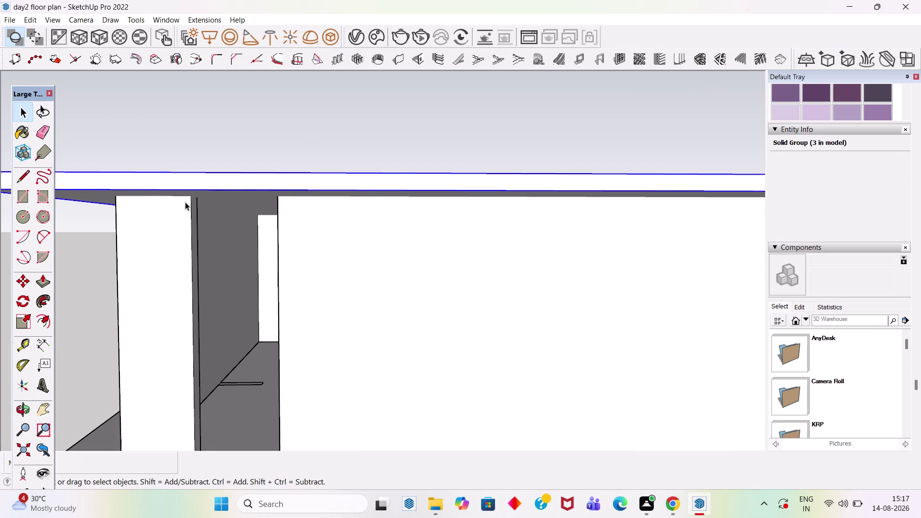
key(m)
scroll(down, 3)
scroll(up, 3)
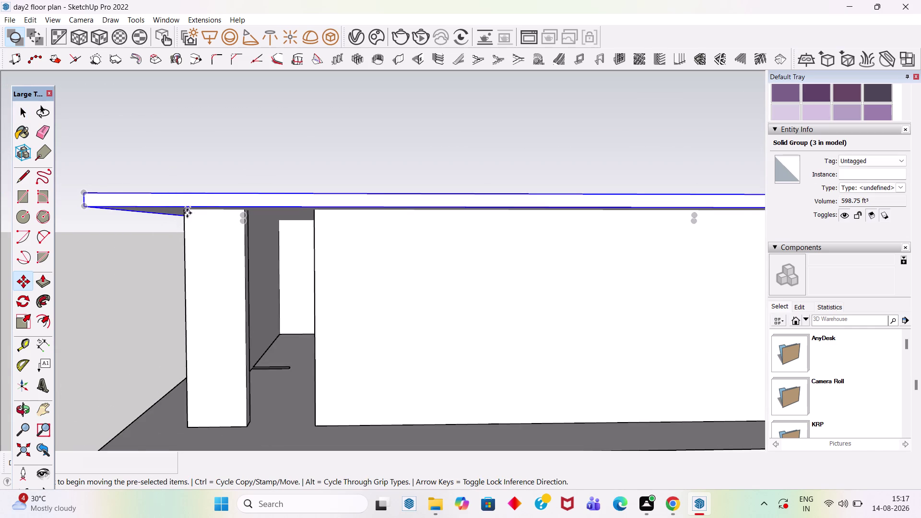
scroll(up, 3)
middle_drag(257, 235, 253, 219)
click(289, 207)
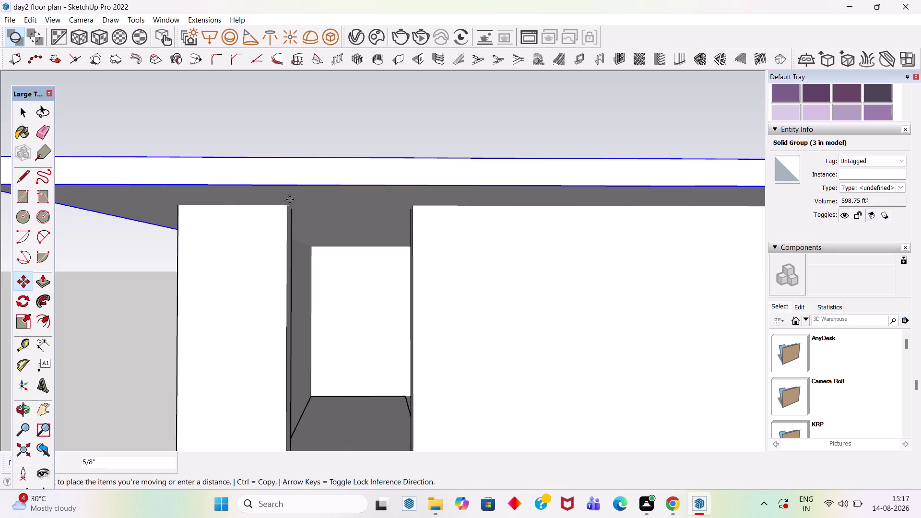
click(285, 185)
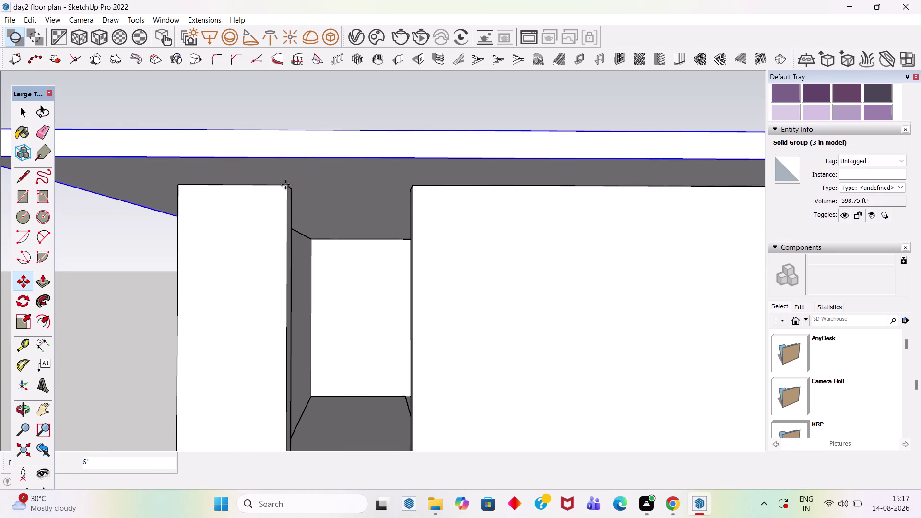
key(space)
scroll(down, 3)
click(287, 144)
scroll(down, 3)
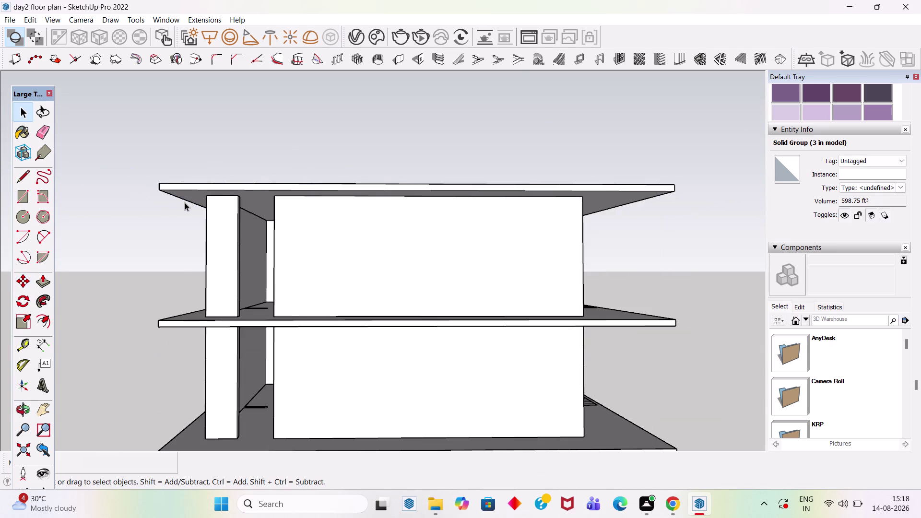
scroll(down, 3)
Orbit around the house to inspect the aligned slab and the side wall beneath it.
middle_drag(284, 216, 125, 226)
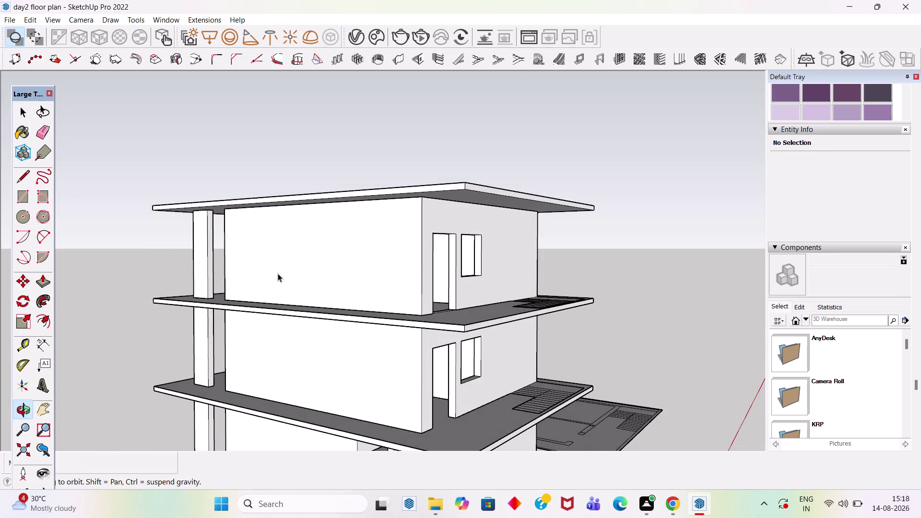
scroll(down, 3)
scroll(up, 3)
scroll(up, 3)
middle_drag(422, 295, 297, 248)
click(194, 183)
scroll(up, 3)
scroll(down, 3)
middle_drag(342, 254, 241, 280)
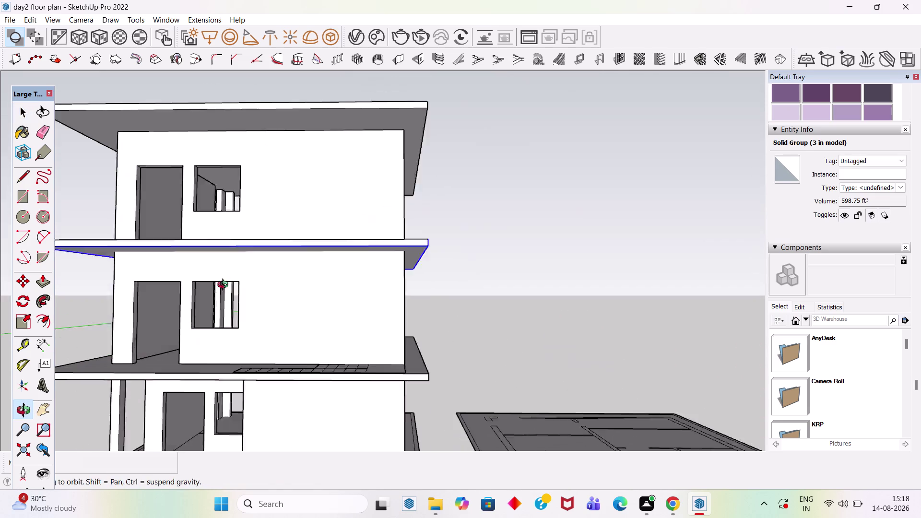
middle_drag(240, 280, 196, 297)
Add the side wall to the selection and move the groups by the slab corner onto the wall top.
click(364, 238)
scroll(up, 3)
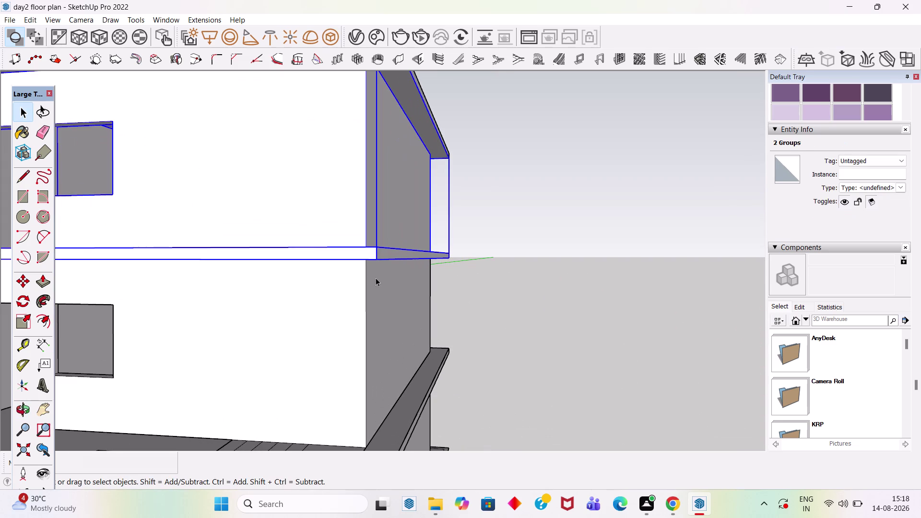
key(m)
scroll(up, 3)
middle_drag(370, 272, 370, 249)
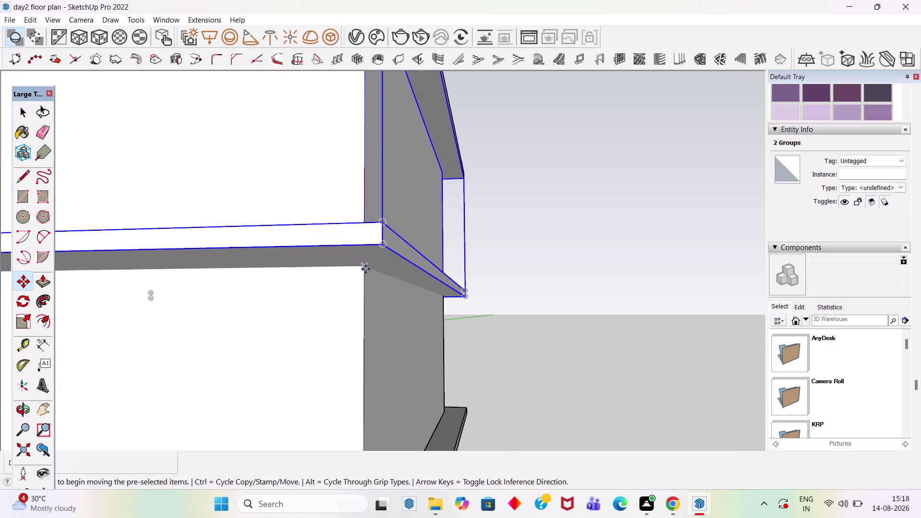
click(365, 268)
click(365, 250)
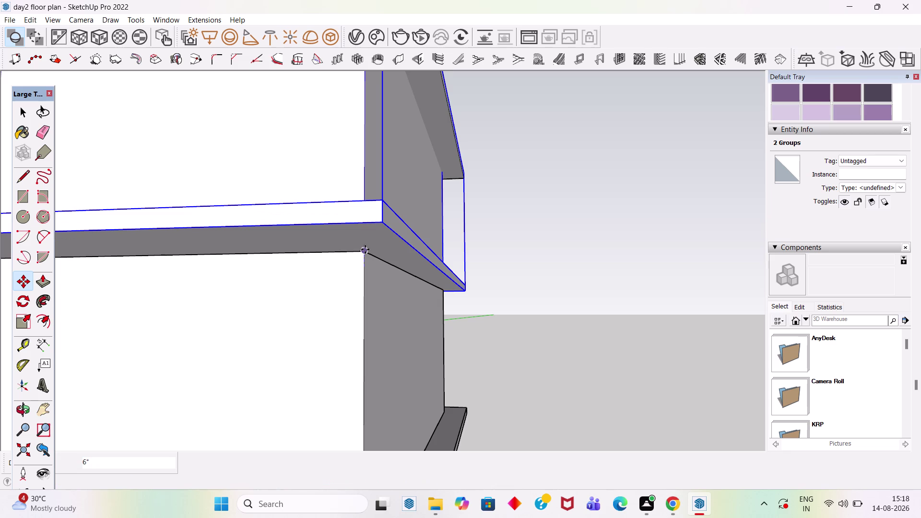
key(space)
click(543, 257)
Reposition the top roof slab group by its corner to line up with the upper walls.
scroll(down, 3)
scroll(down, 3)
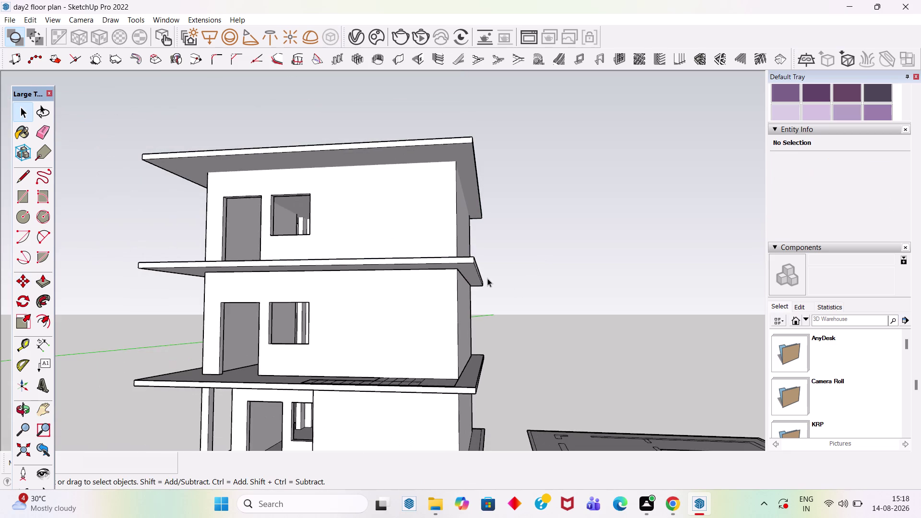
middle_drag(483, 278, 450, 305)
scroll(up, 3)
click(443, 154)
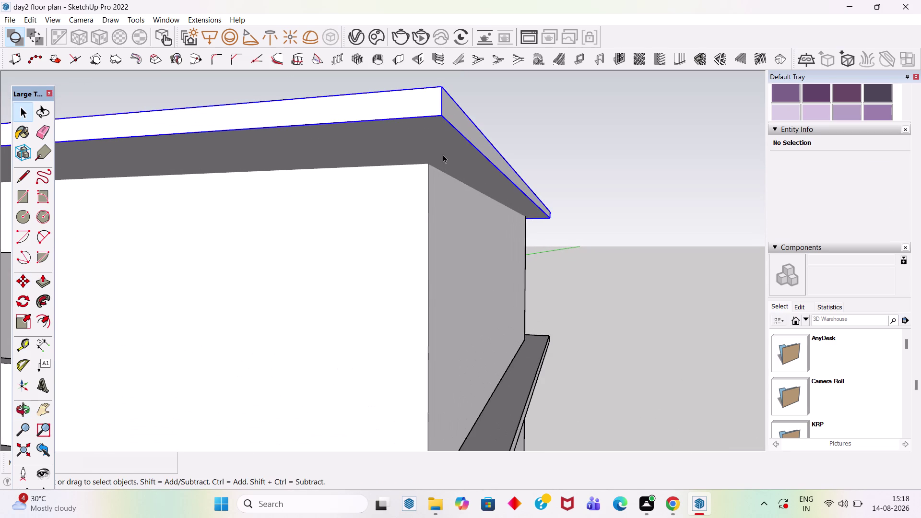
key(m)
click(428, 164)
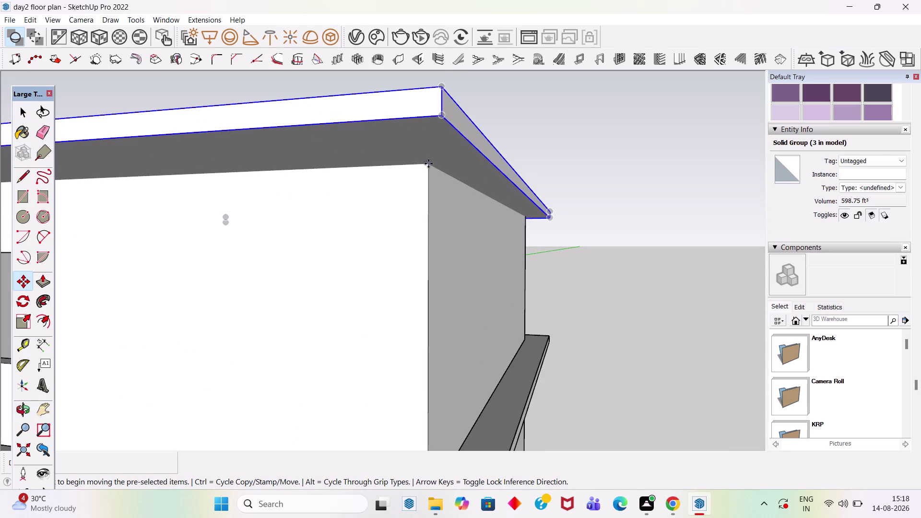
click(429, 146)
key(space)
click(579, 126)
Orbit out to check the whole three-storey house.
scroll(down, 3)
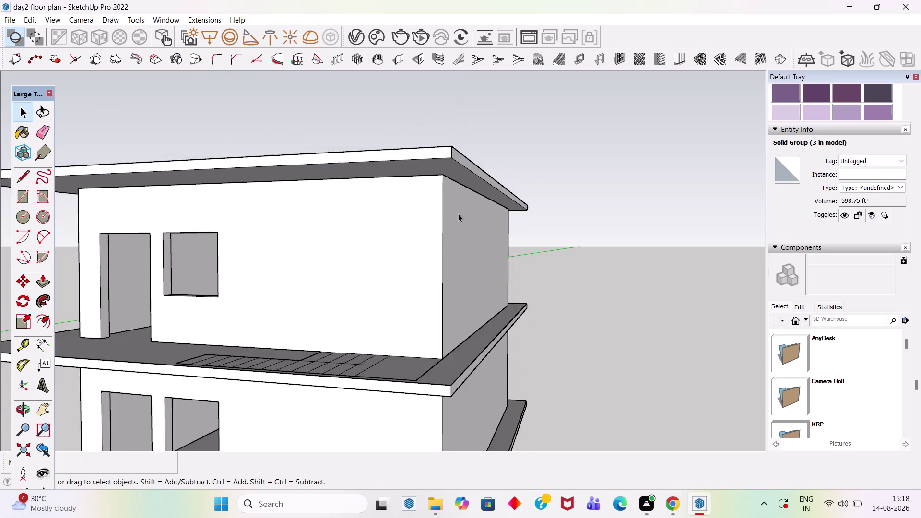
scroll(down, 3)
scroll(down, 3)
middle_drag(399, 277, 394, 226)
scroll(up, 3)
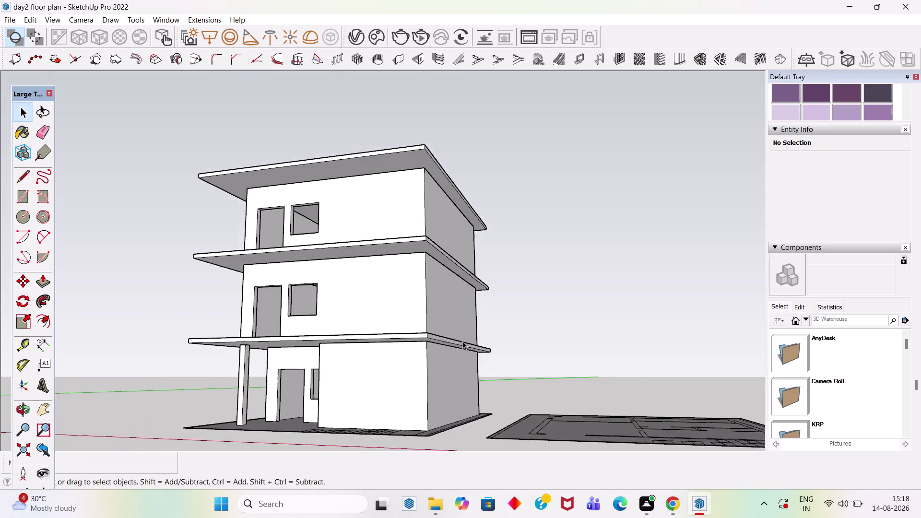
scroll(up, 3)
scroll(down, 3)
middle_drag(375, 312, 378, 312)
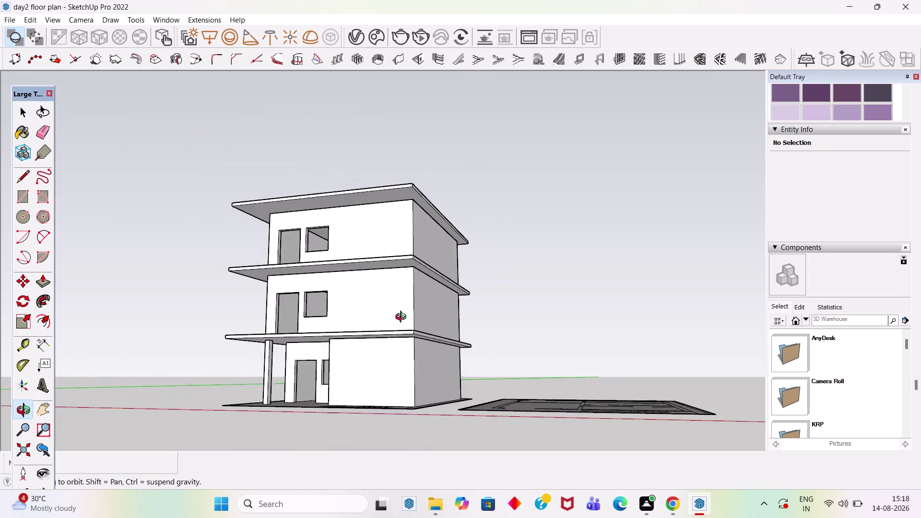
Copy the first wall end's top edge 3' down with Move.
middle_drag(379, 313, 644, 321)
middle_drag(336, 260, 521, 276)
scroll(up, 3)
middle_drag(311, 216, 283, 212)
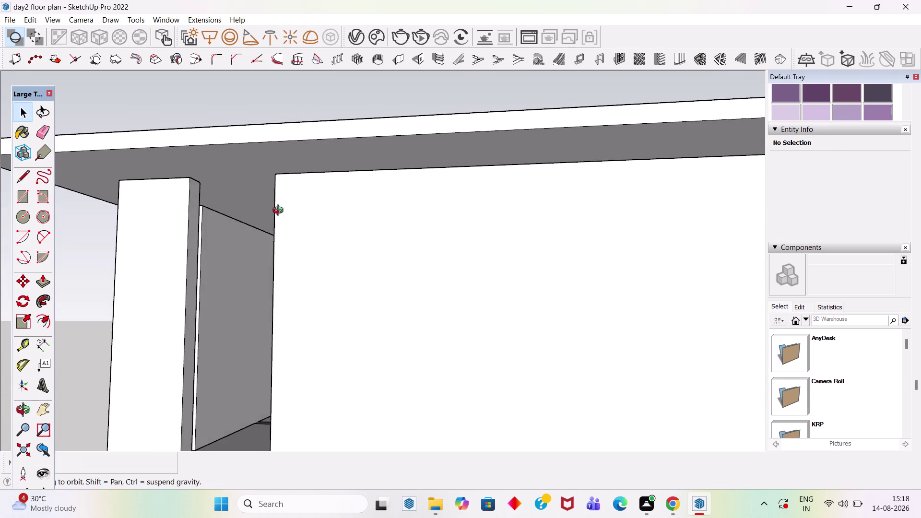
middle_drag(283, 212, 279, 212)
scroll(up, 3)
double_click(178, 187)
scroll(up, 3)
scroll(up, 3)
click(172, 160)
key(m)
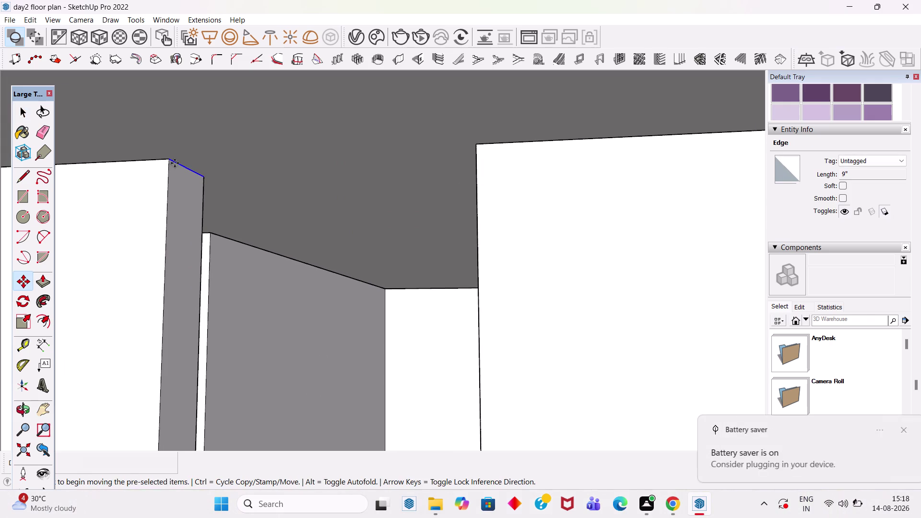
click(170, 156)
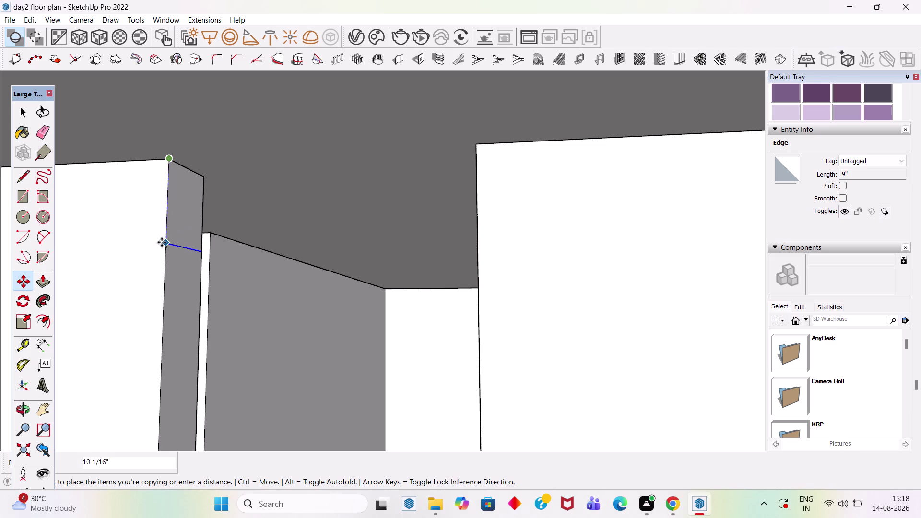
text(3')
key(Return)
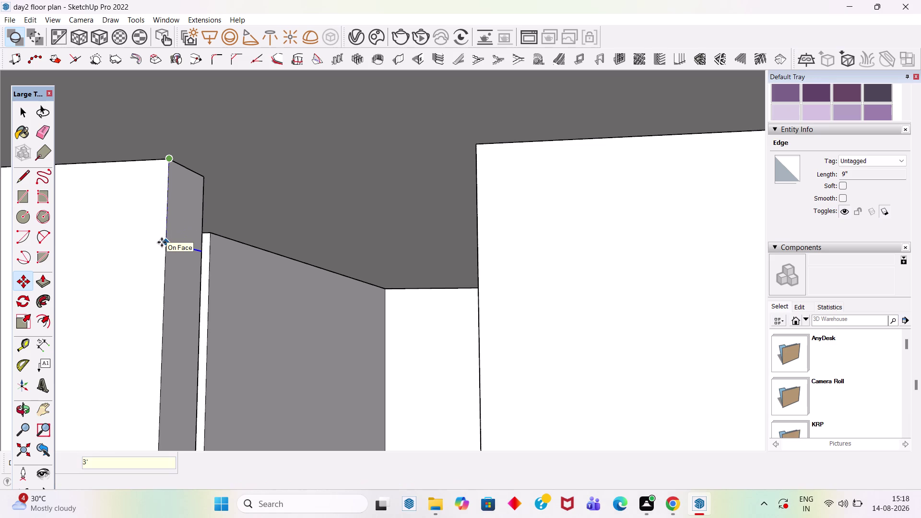
key(space)
Push/Pull the 3' end face to meet the next wall and erase the seam line.
key(p)
click(184, 255)
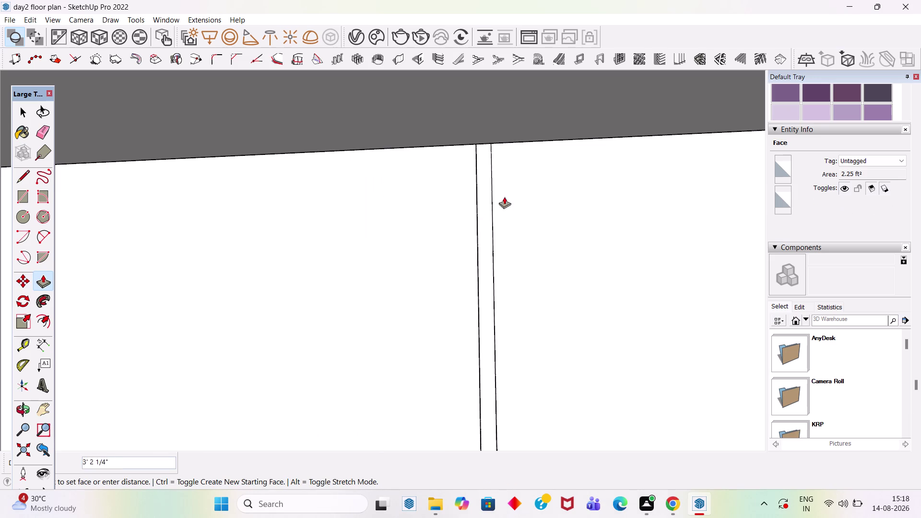
click(478, 142)
key(e)
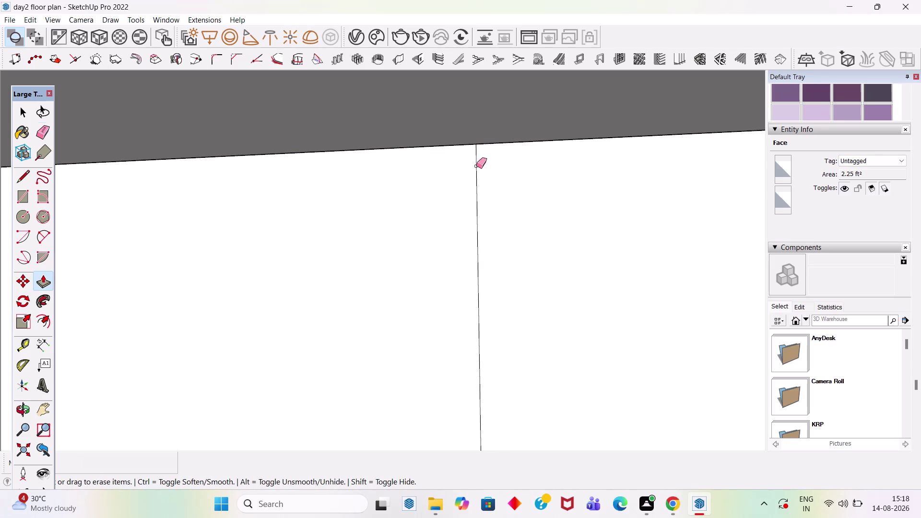
click(477, 166)
scroll(down, 3)
key(space)
Copy the second wall end's top edge 3' down with Move.
scroll(down, 3)
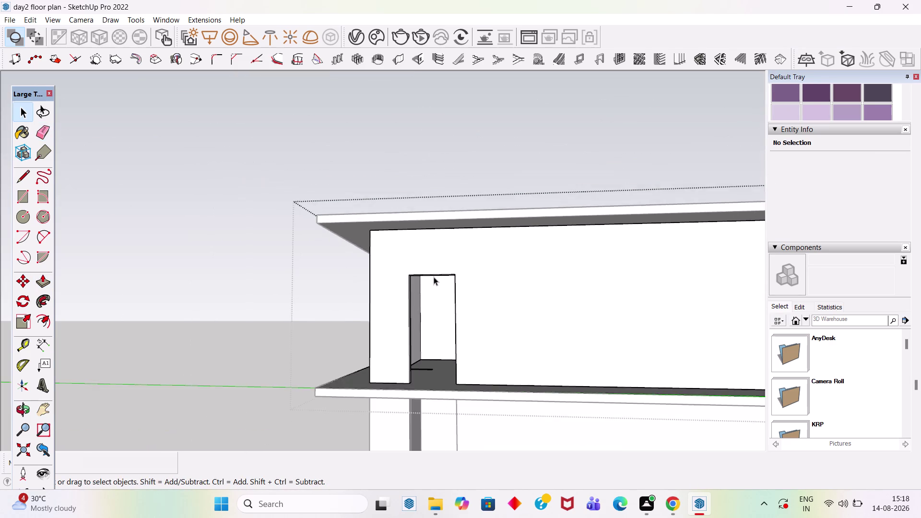
middle_drag(433, 277, 719, 291)
scroll(up, 3)
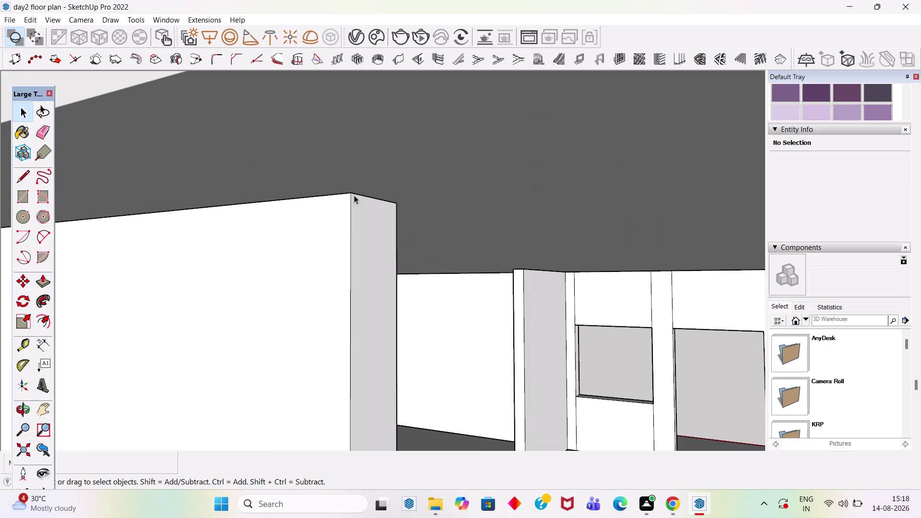
click(357, 194)
key(m)
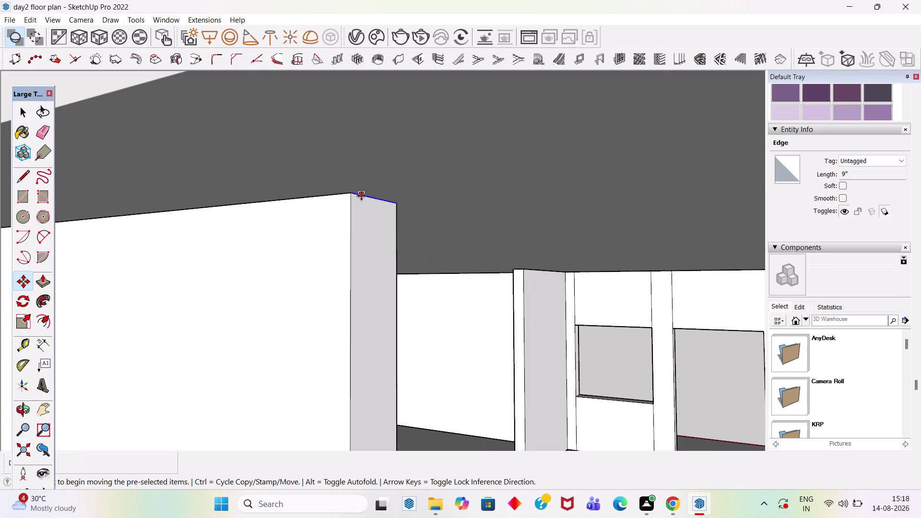
click(351, 194)
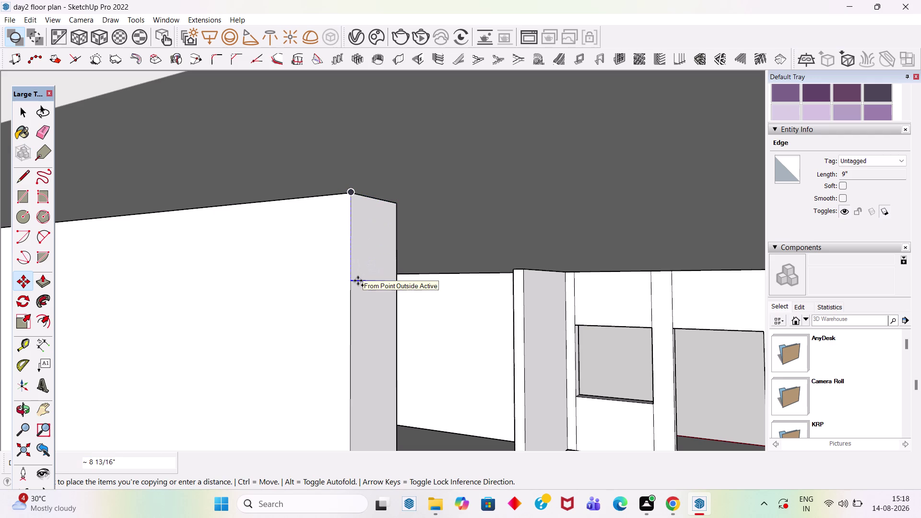
text(3')
key(Return)
key(space)
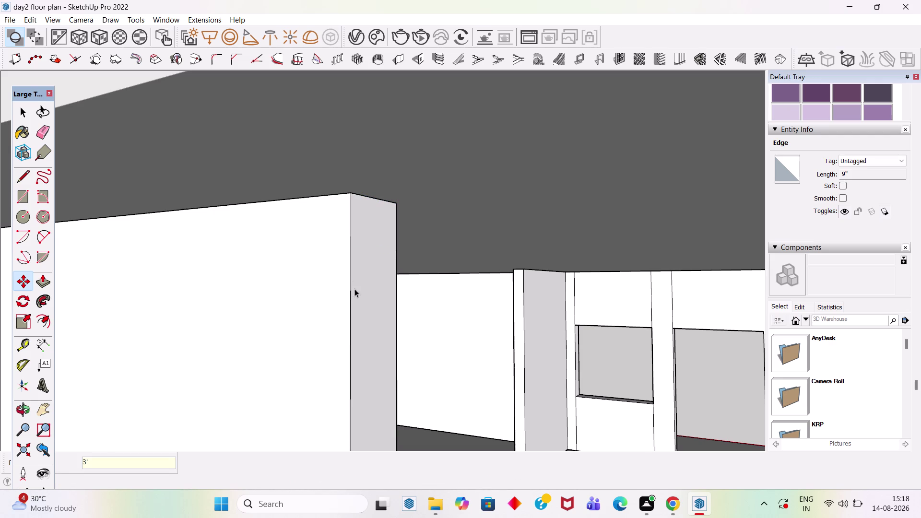
Pull the second 3' face across to the adjoining wall and erase its seam line.
key(p)
click(362, 294)
scroll(down, 3)
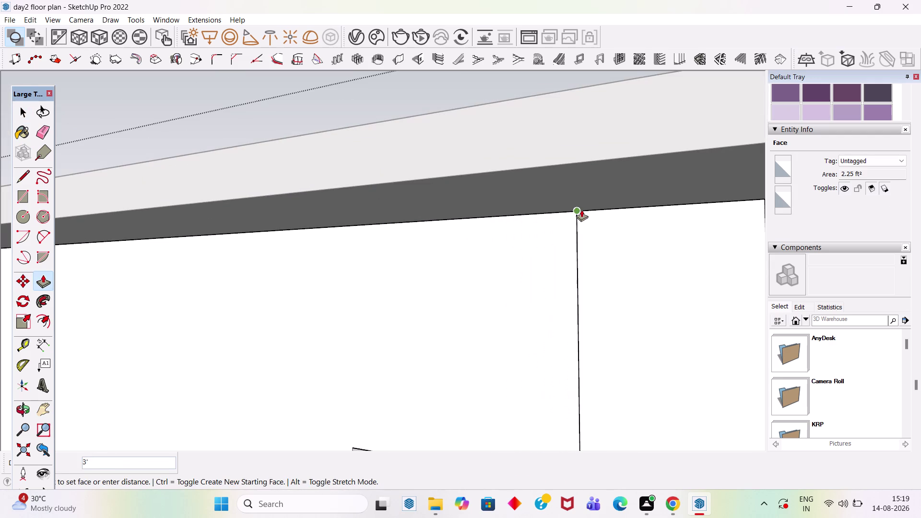
click(581, 210)
key(e)
click(576, 239)
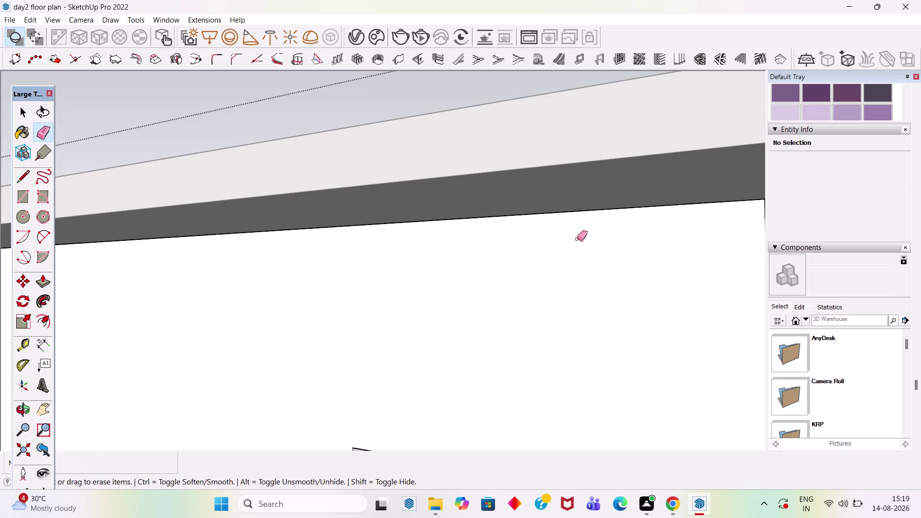
key(space)
scroll(down, 3)
scroll(down, 3)
key(Escape)
scroll(down, 3)
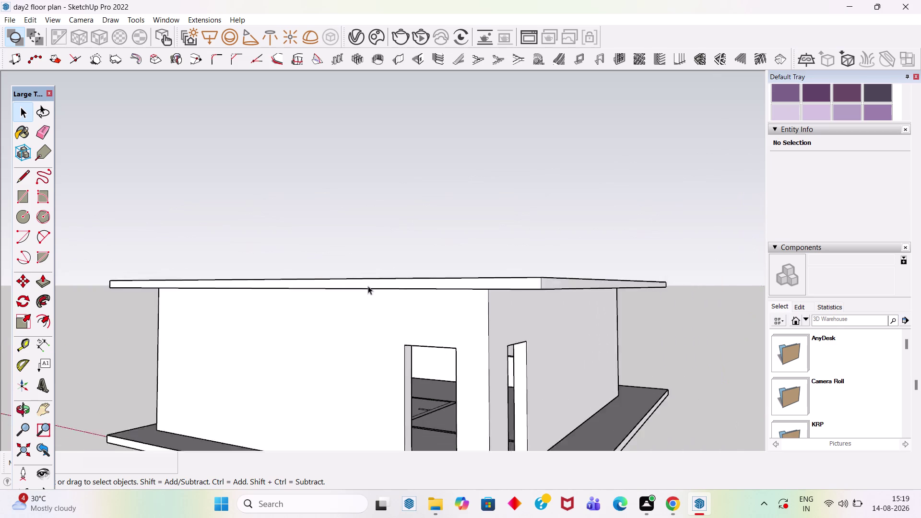
Copy the top edge of the middle-floor wall end 3' down.
scroll(down, 3)
middle_drag(458, 360, 392, 342)
scroll(up, 3)
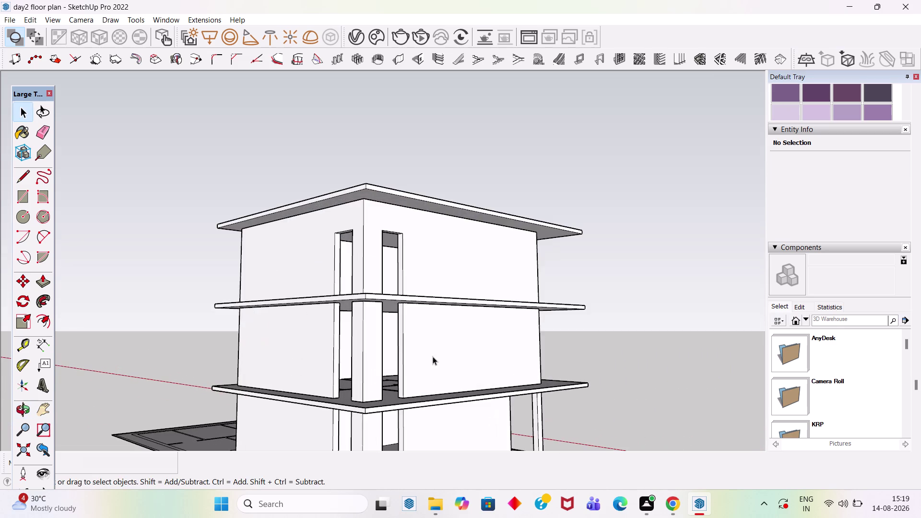
middle_drag(411, 350, 362, 350)
scroll(up, 3)
scroll(down, 3)
middle_drag(328, 307, 263, 291)
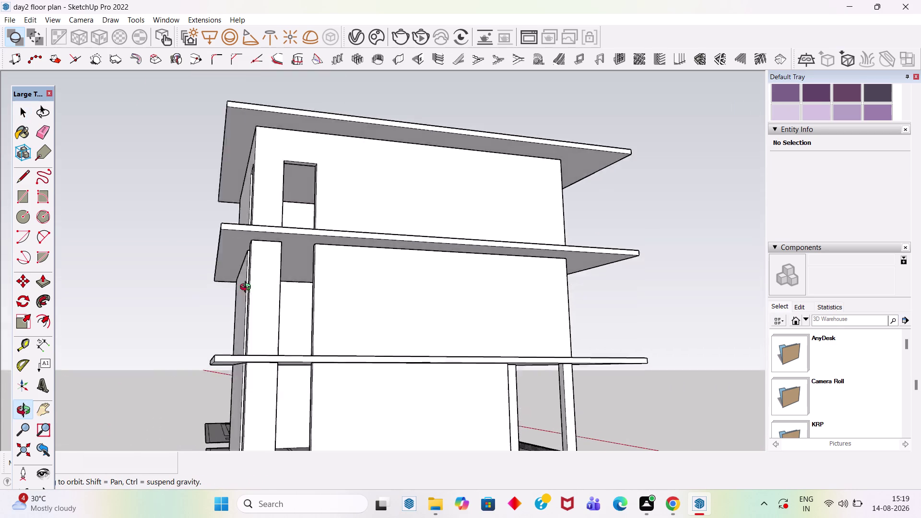
middle_drag(263, 291, 255, 320)
scroll(up, 3)
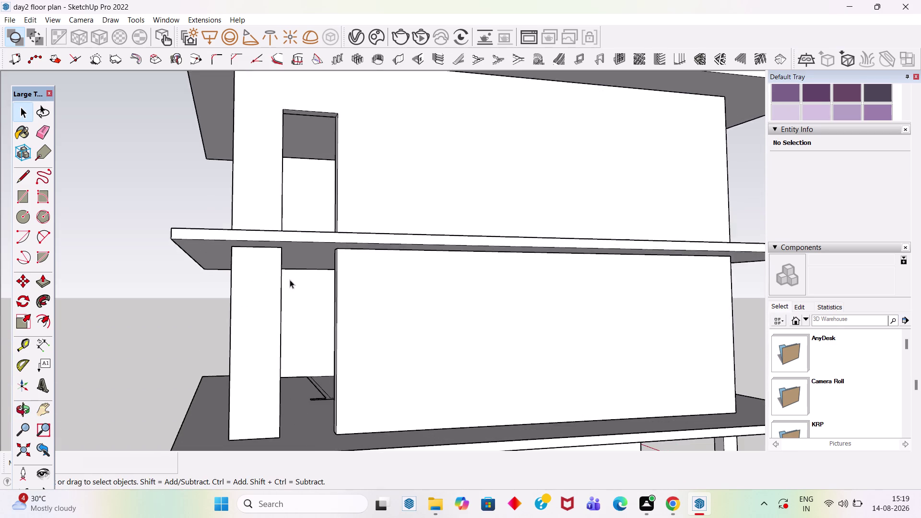
scroll(up, 3)
middle_drag(316, 282, 268, 283)
double_click(300, 280)
scroll(down, 3)
scroll(up, 3)
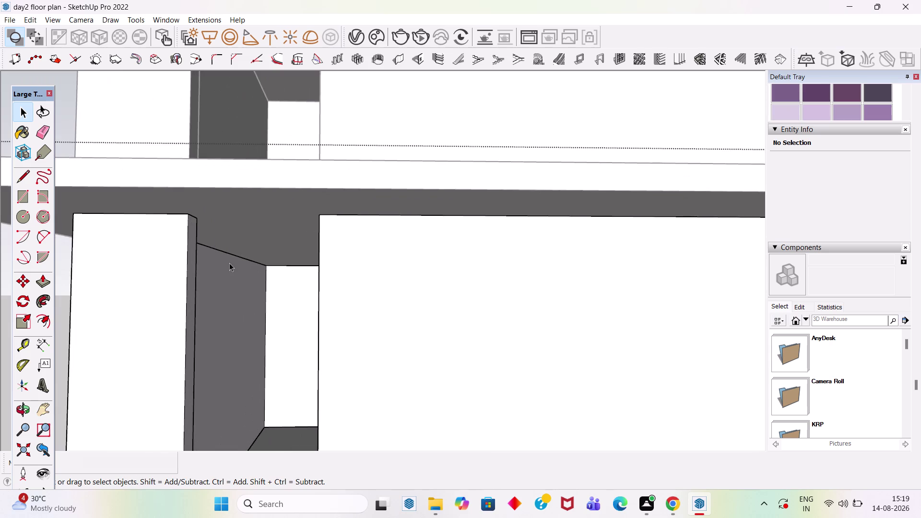
middle_drag(230, 263, 179, 254)
scroll(down, 3)
scroll(up, 3)
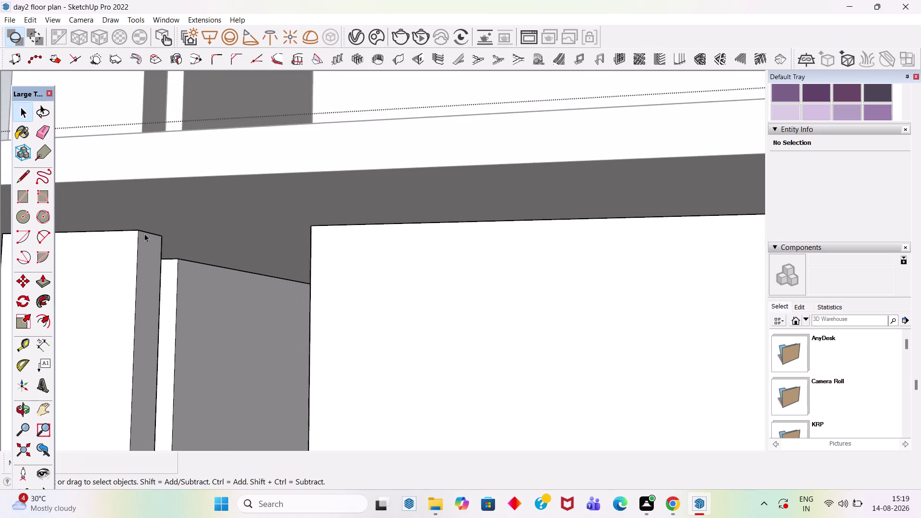
scroll(up, 3)
click(145, 232)
key(m)
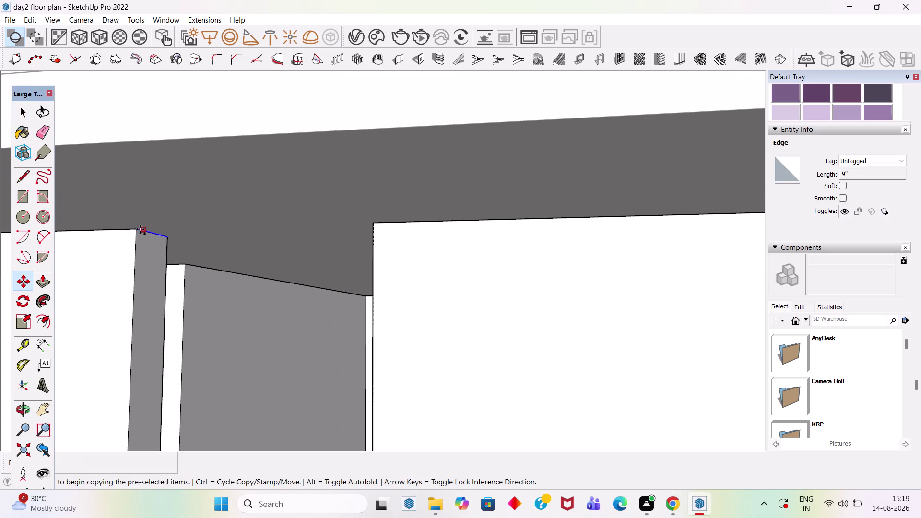
click(139, 228)
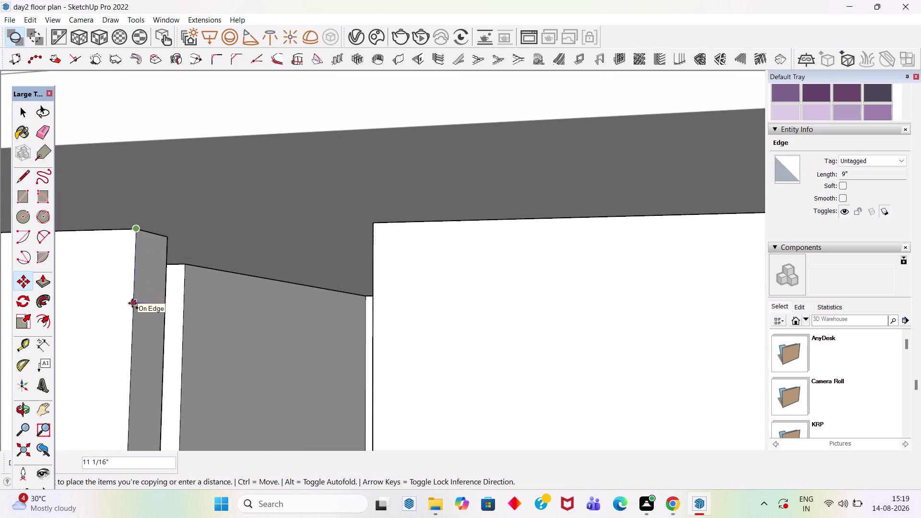
text(3')
key(Return)
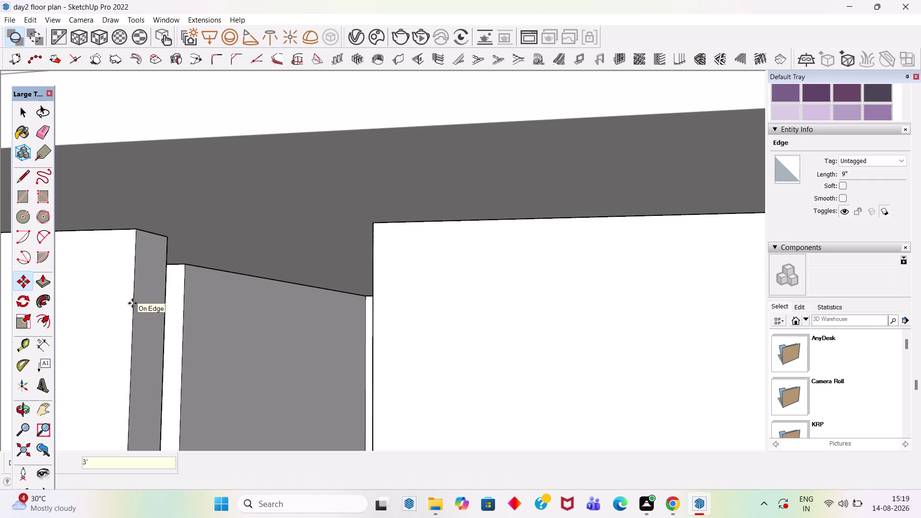
Pull the 3-foot strip across the gap to the wall and erase the seam.
key(p)
click(154, 323)
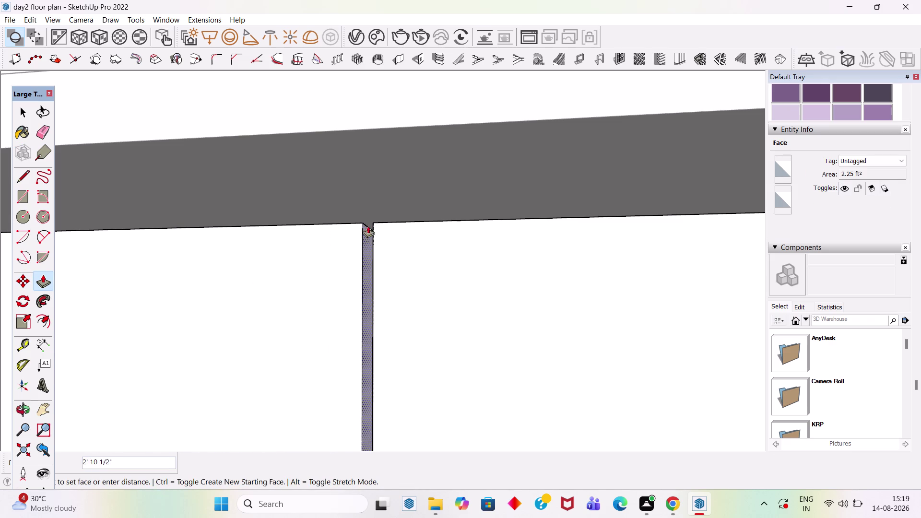
click(373, 225)
key(e)
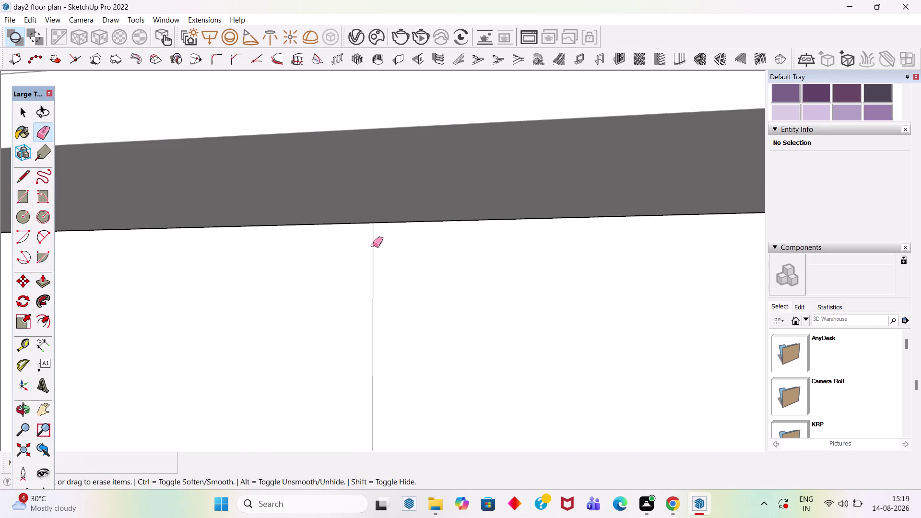
click(373, 245)
scroll(down, 3)
key(space)
Copy the next wall end's top edge 3' down.
scroll(down, 3)
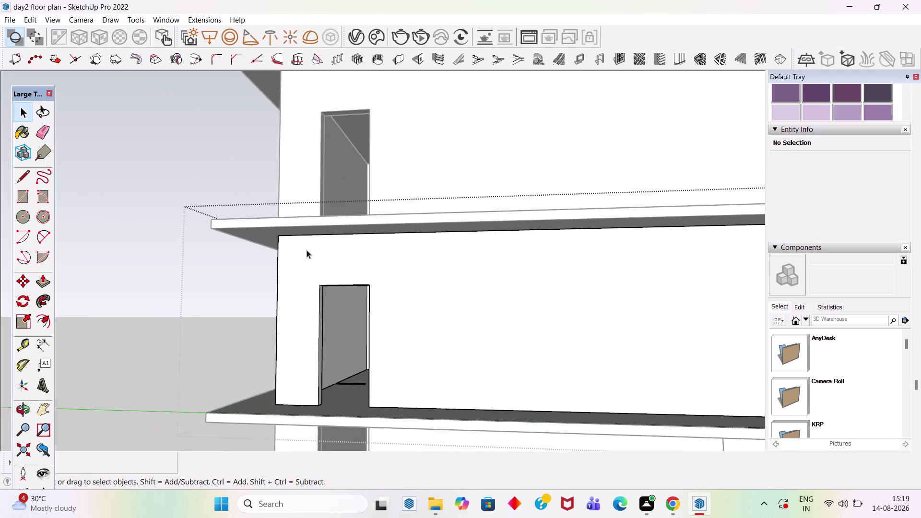
scroll(down, 3)
middle_drag(345, 268, 552, 281)
scroll(up, 3)
click(364, 154)
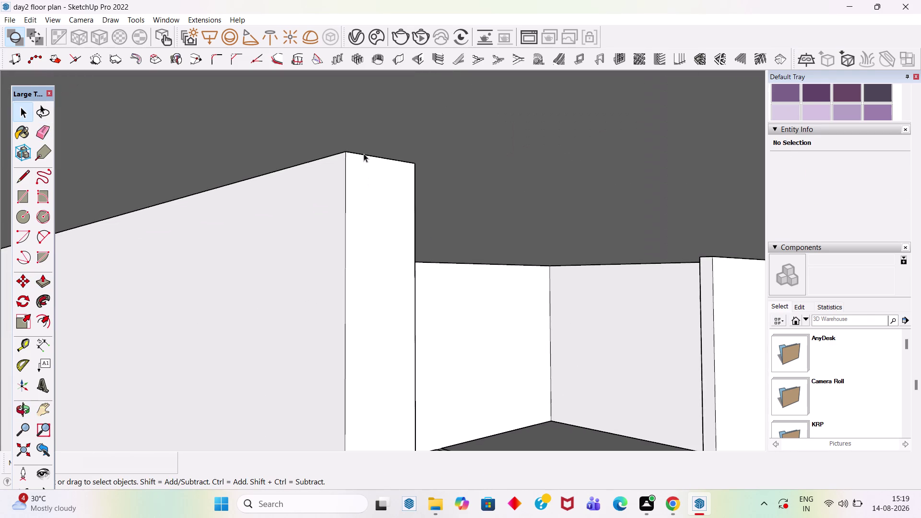
key(m)
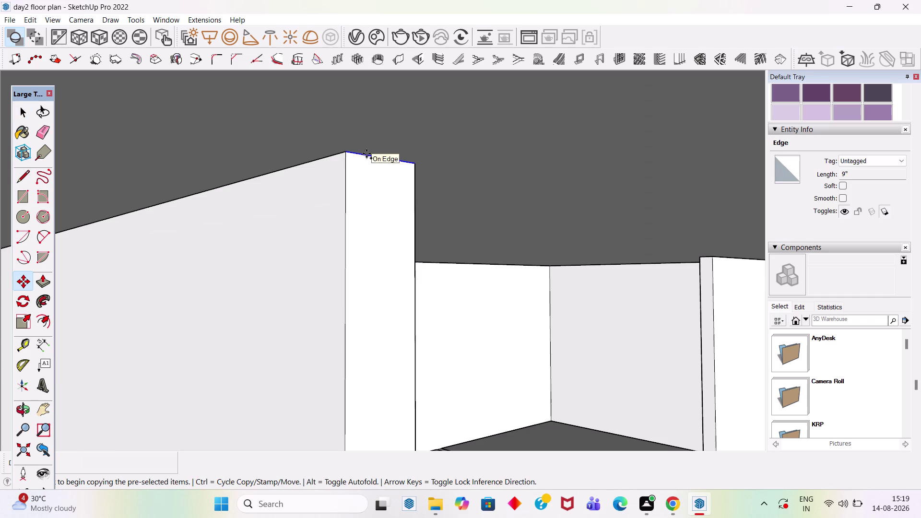
click(346, 153)
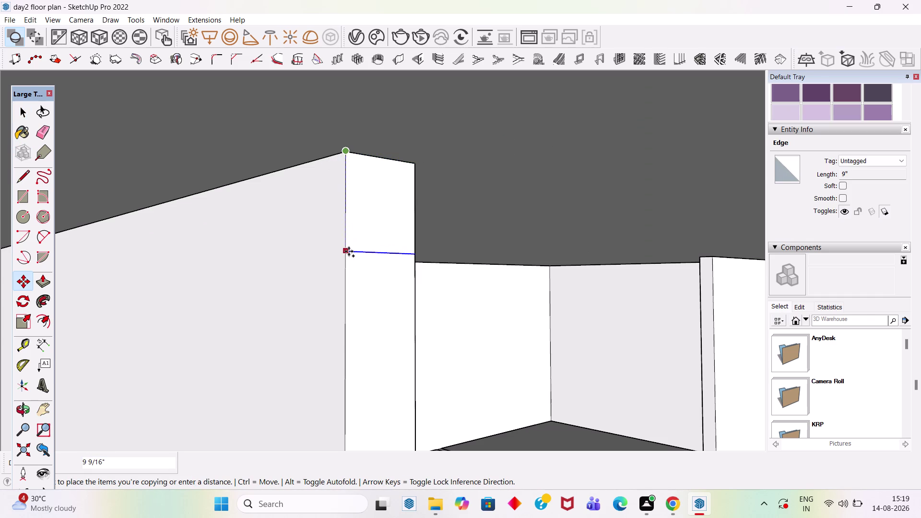
text(3')
key(Return)
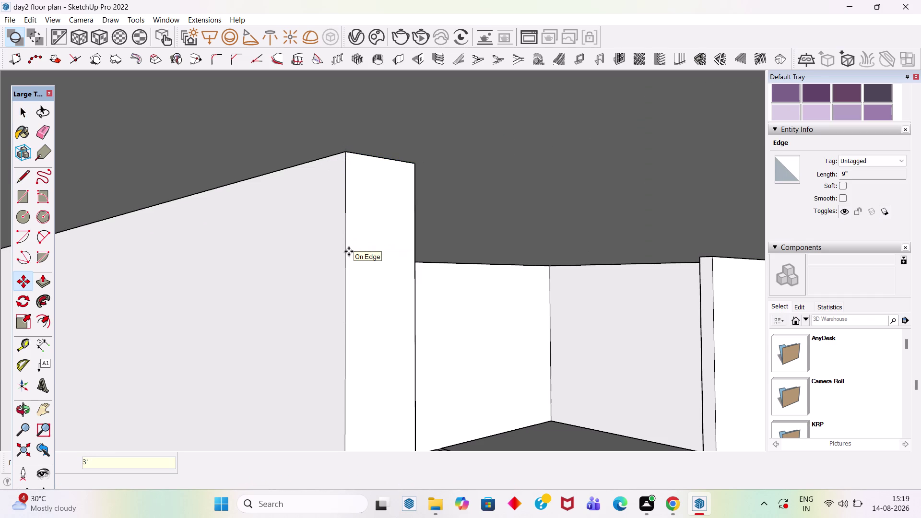
Extend that 3-foot strip to the neighbouring wall and remove the seam lines.
key(p)
click(362, 251)
scroll(down, 3)
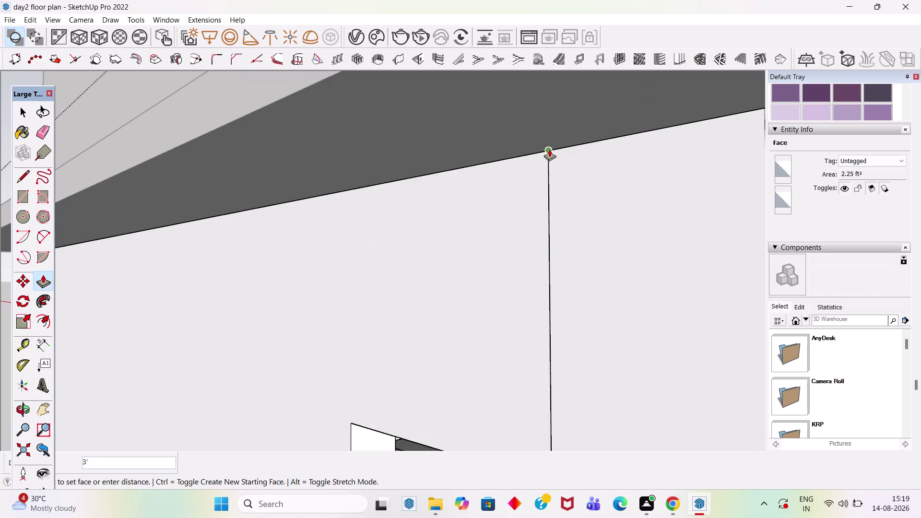
click(549, 149)
key(e)
click(547, 179)
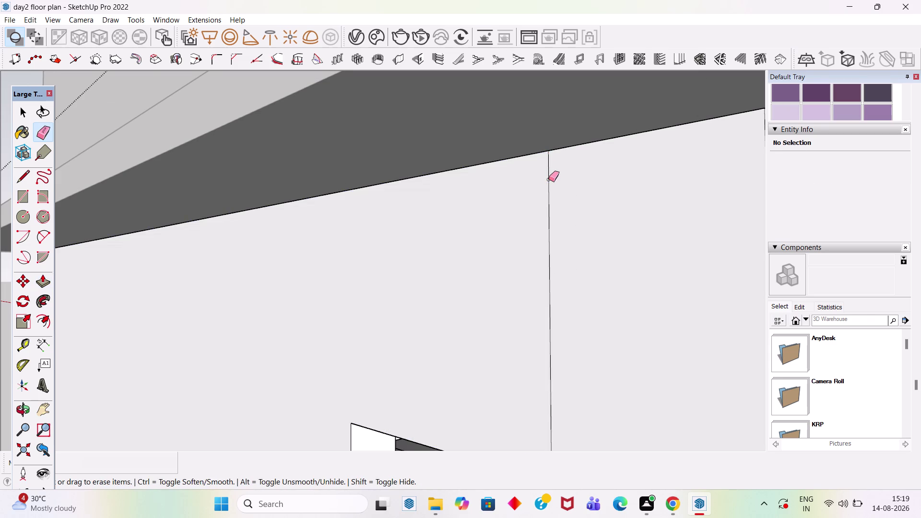
click(549, 179)
scroll(down, 3)
key(space)
scroll(down, 3)
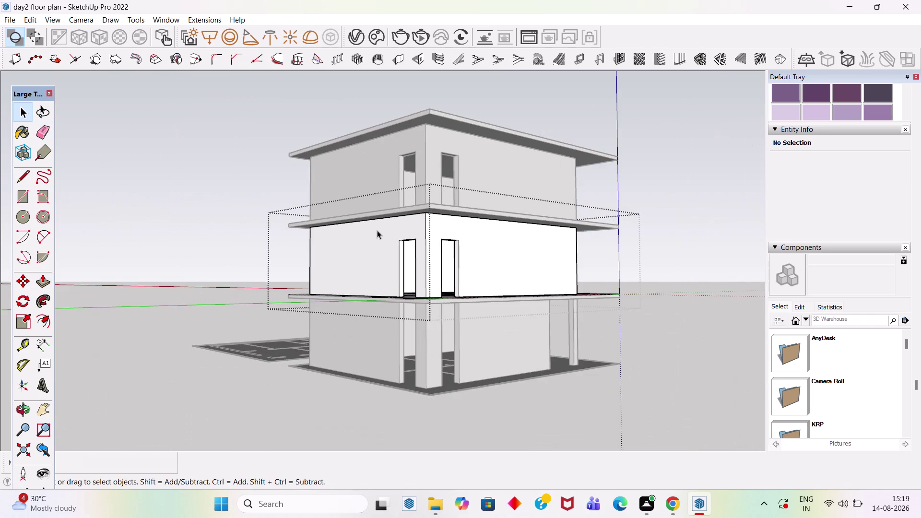
Copy the first ground-floor opening's wall-end top edge 3' down.
key(Escape)
scroll(up, 3)
double_click(465, 325)
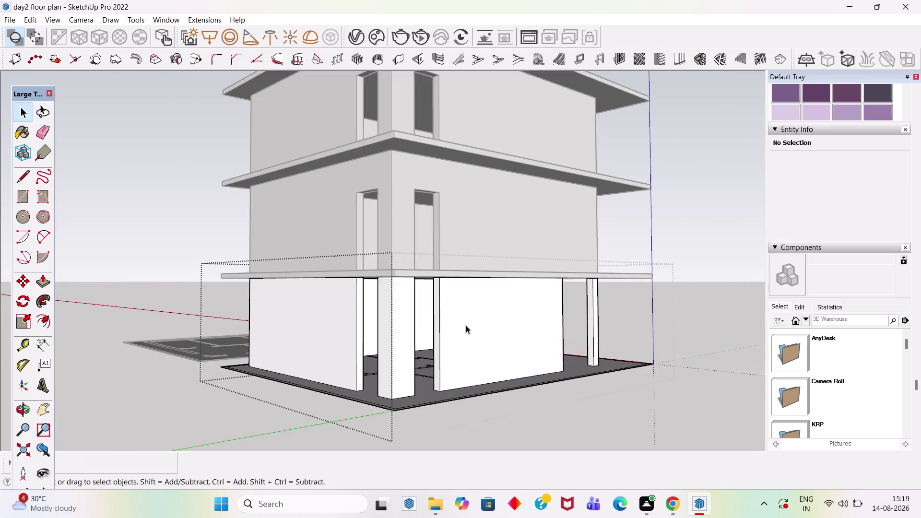
scroll(up, 3)
middle_drag(461, 323, 227, 290)
scroll(up, 3)
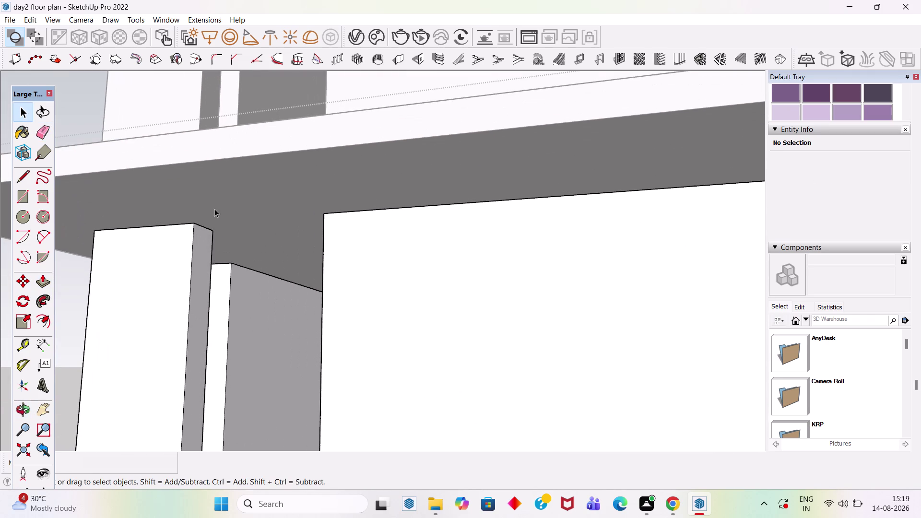
click(205, 227)
key(m)
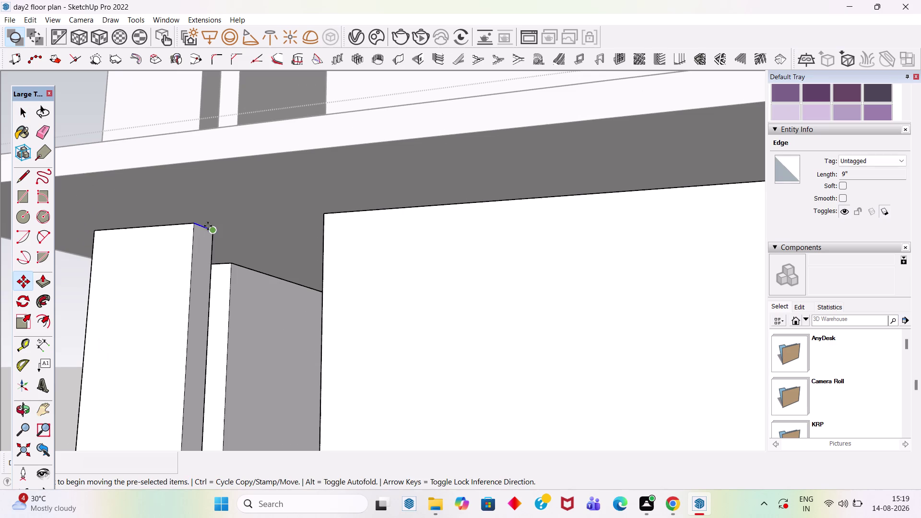
scroll(up, 3)
click(203, 219)
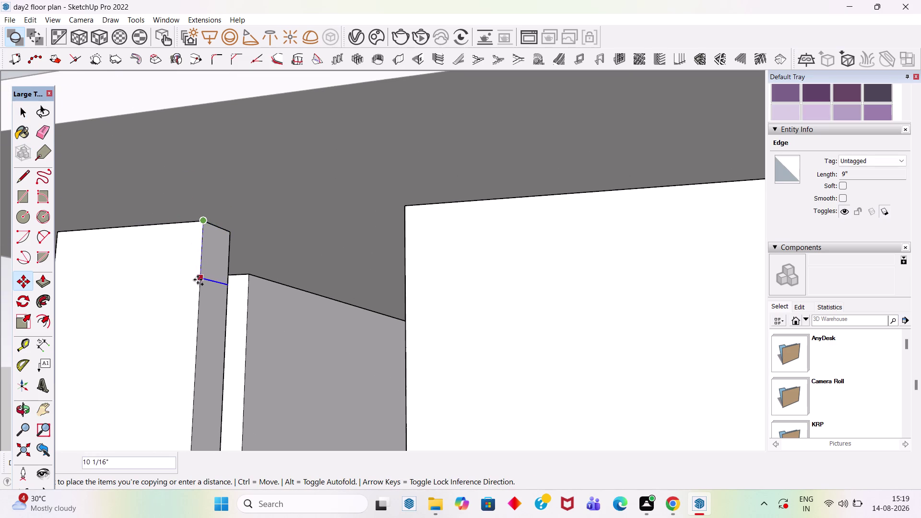
text(3')
key(Return)
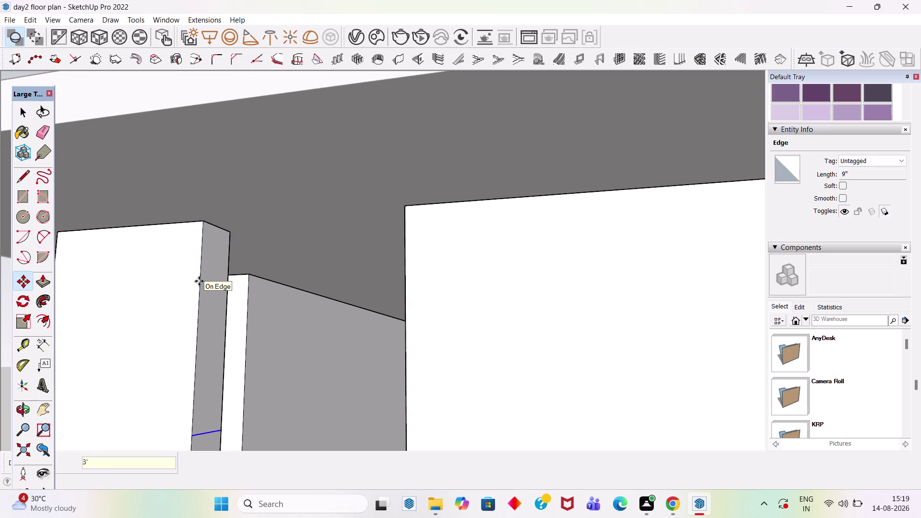
Pull that 3-foot strip to the next wall and erase the seam.
key(p)
click(210, 322)
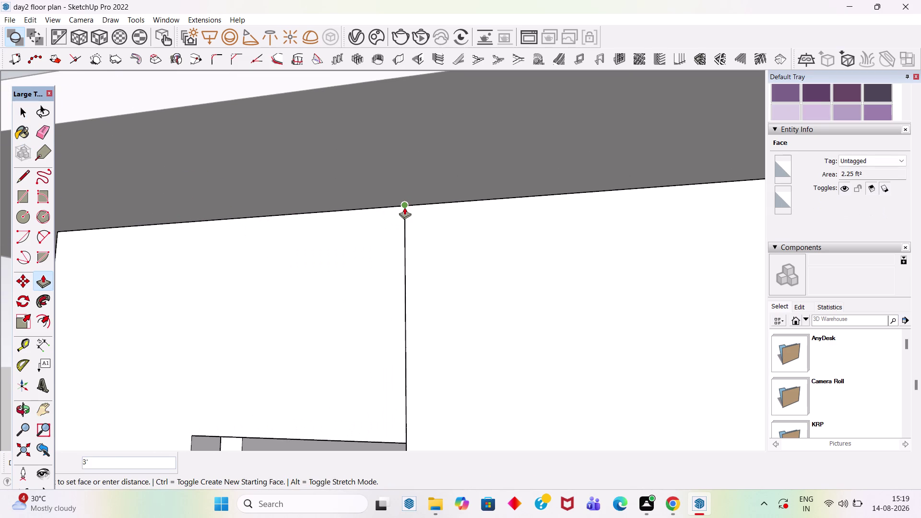
click(404, 207)
key(e)
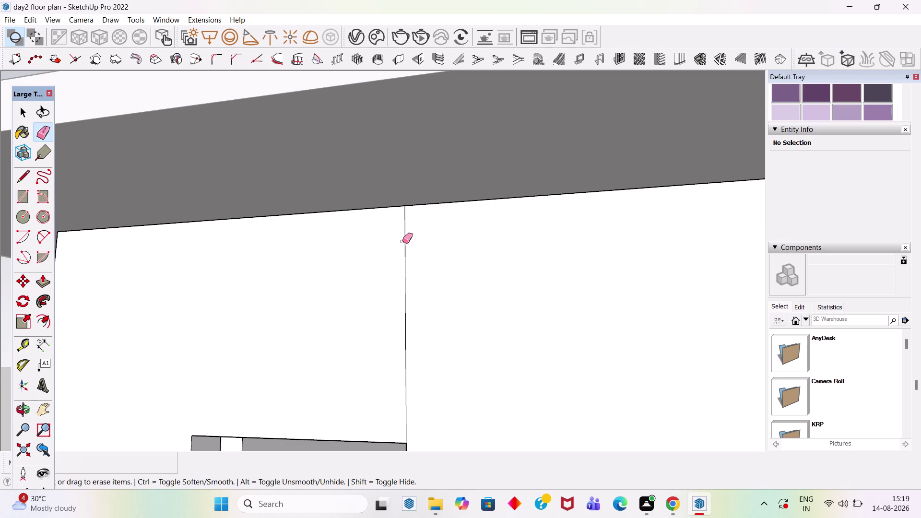
click(404, 242)
scroll(down, 3)
Copy the second opening's wall-end top edge 3' down.
middle_drag(461, 288, 637, 312)
scroll(up, 3)
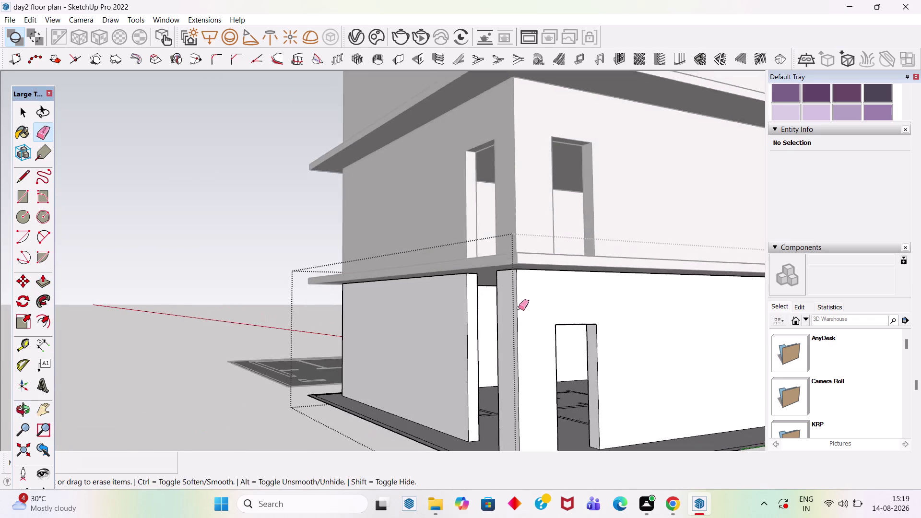
scroll(up, 3)
key(space)
scroll(up, 3)
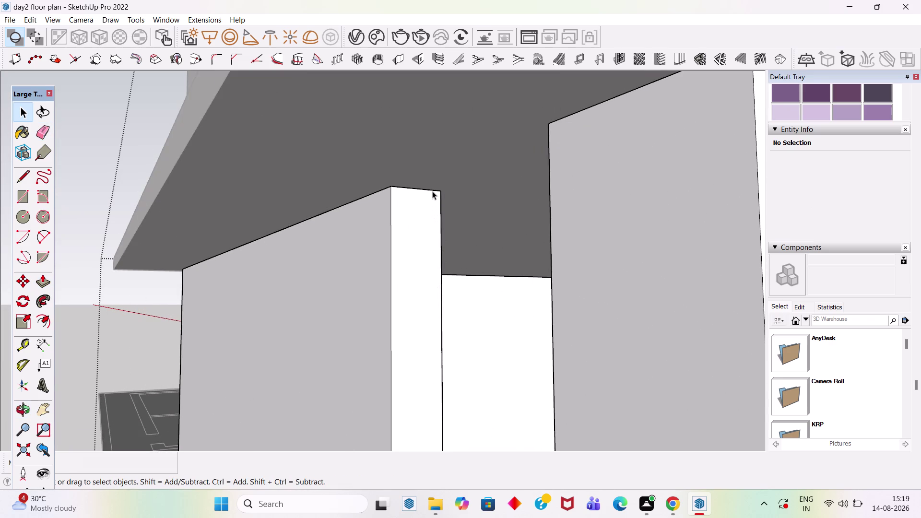
click(432, 190)
key(m)
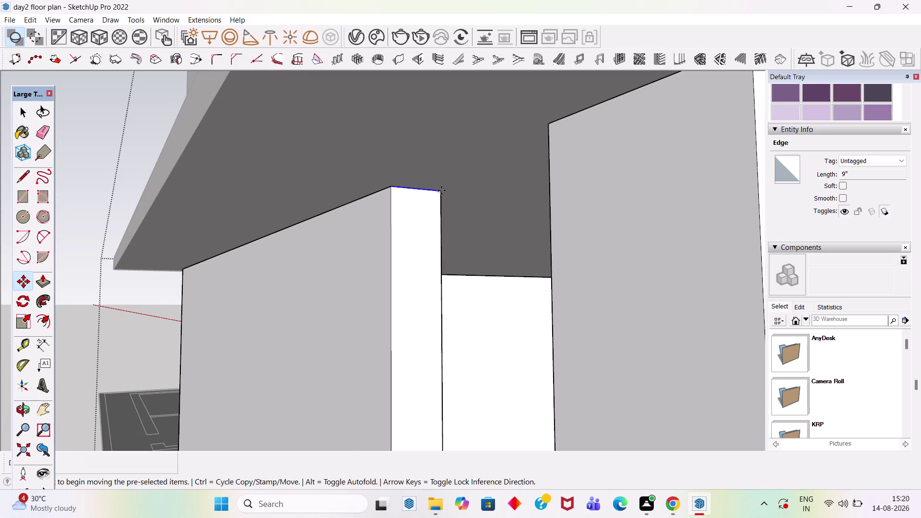
click(443, 191)
text(3)
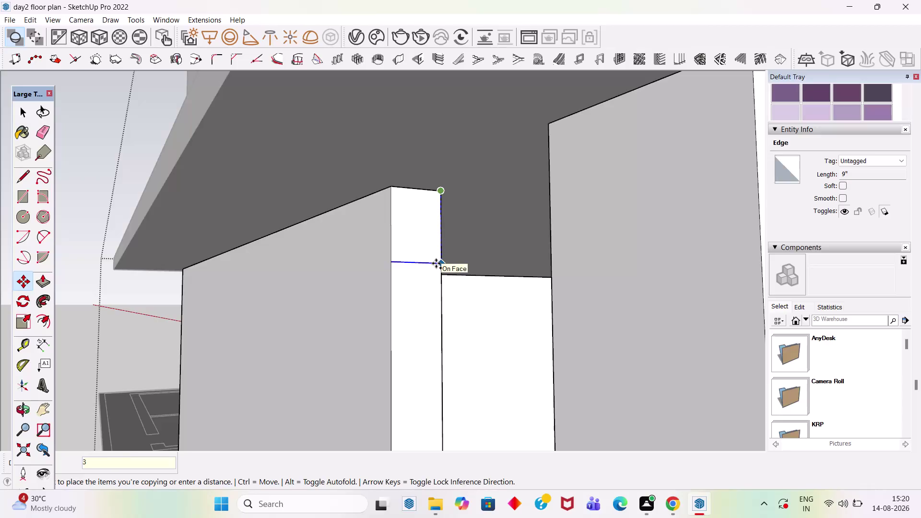
text(')
key(Return)
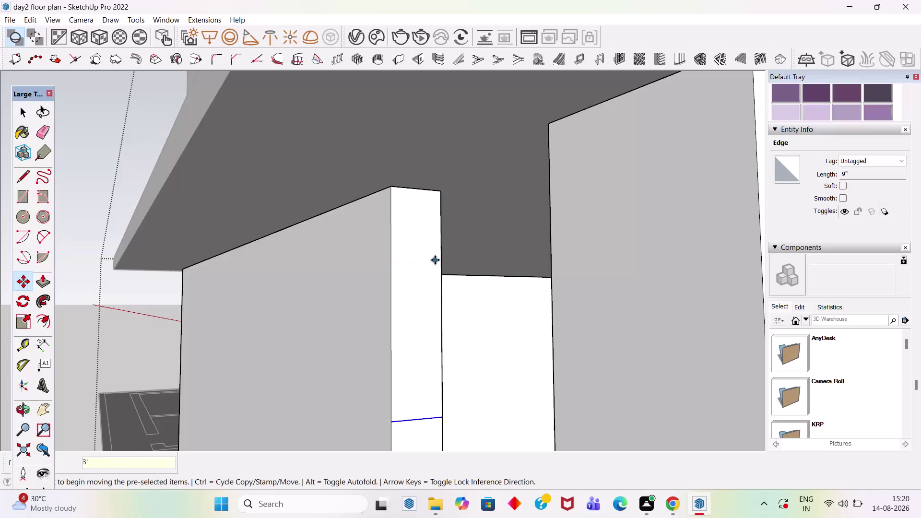
Extend the second 3-foot strip to the adjacent wall and remove the seam lines.
key(p)
click(421, 281)
click(549, 123)
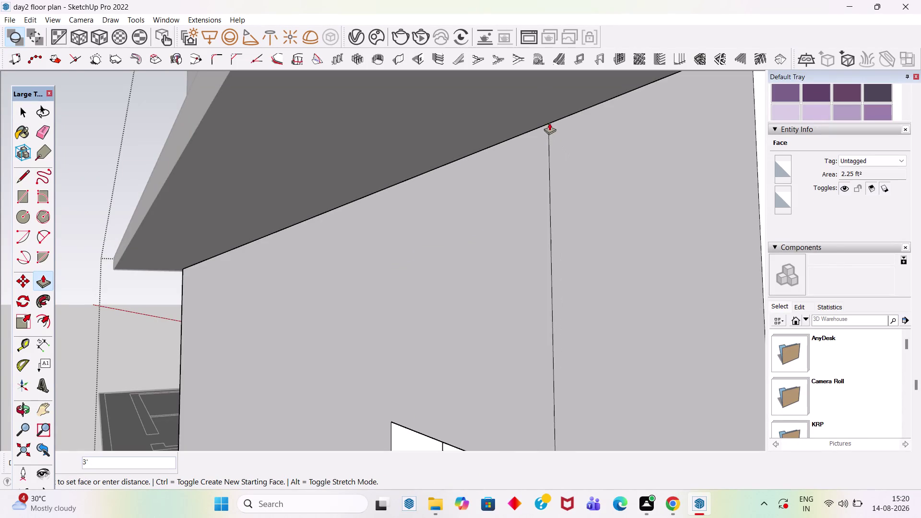
key(e)
click(547, 177)
click(549, 177)
scroll(down, 3)
key(space)
scroll(down, 3)
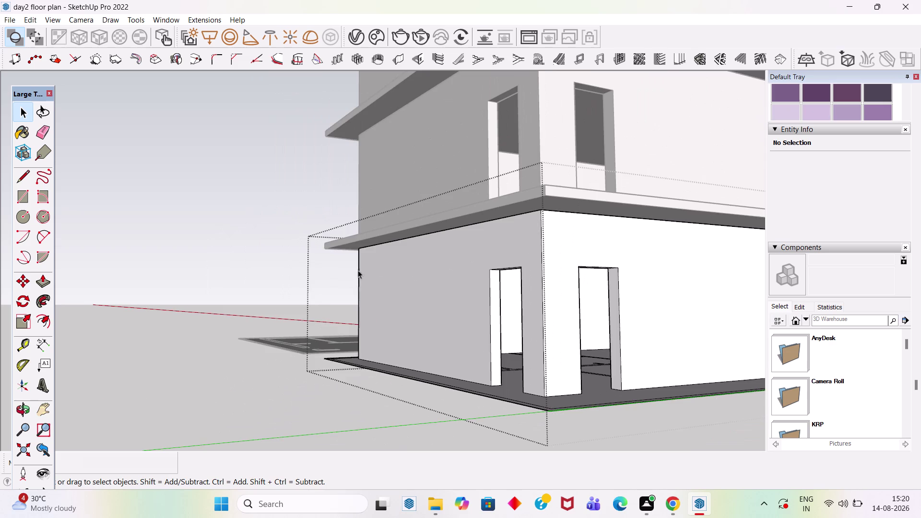
click(282, 181)
scroll(down, 3)
middle_drag(474, 274, 93, 339)
scroll(down, 3)
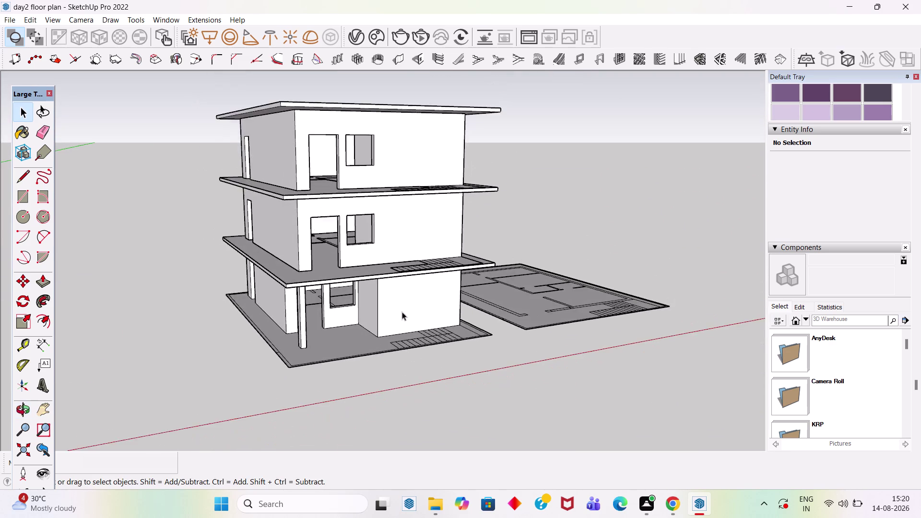
scroll(down, 3)
middle_drag(436, 330, 352, 300)
scroll(down, 3)
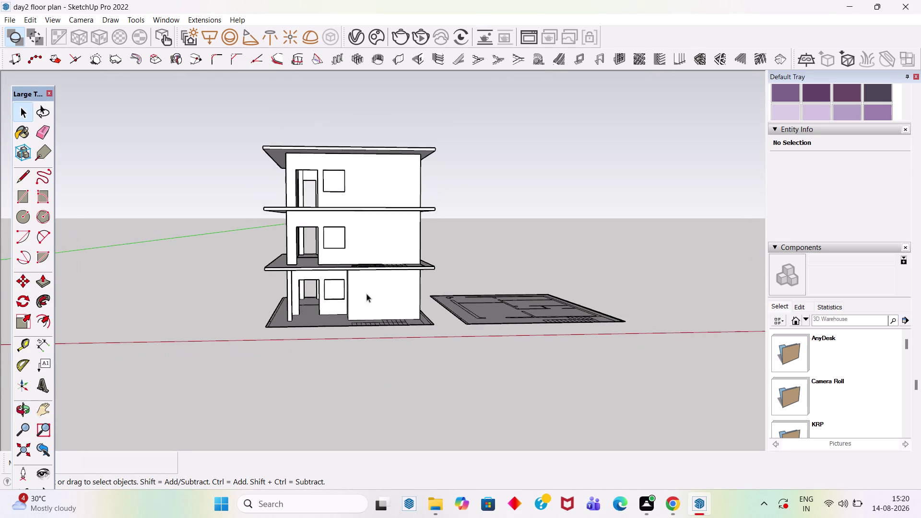
scroll(up, 3)
scroll(down, 3)
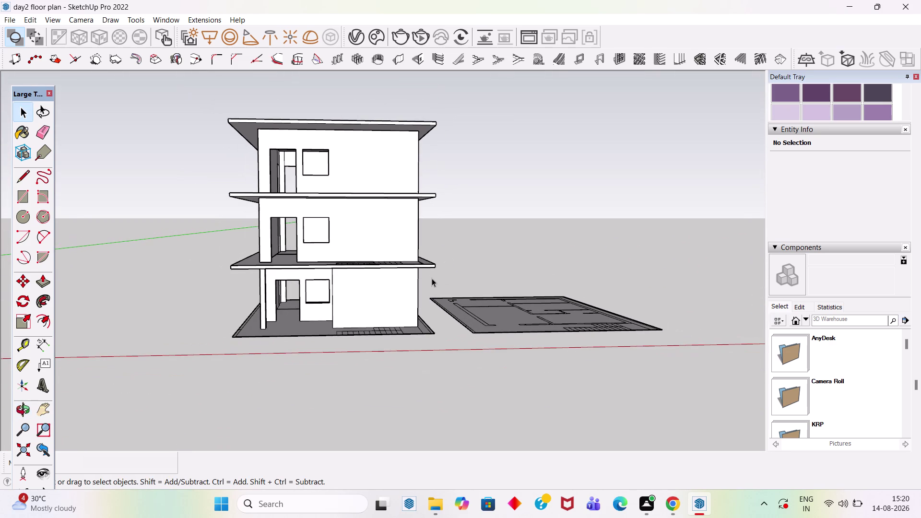